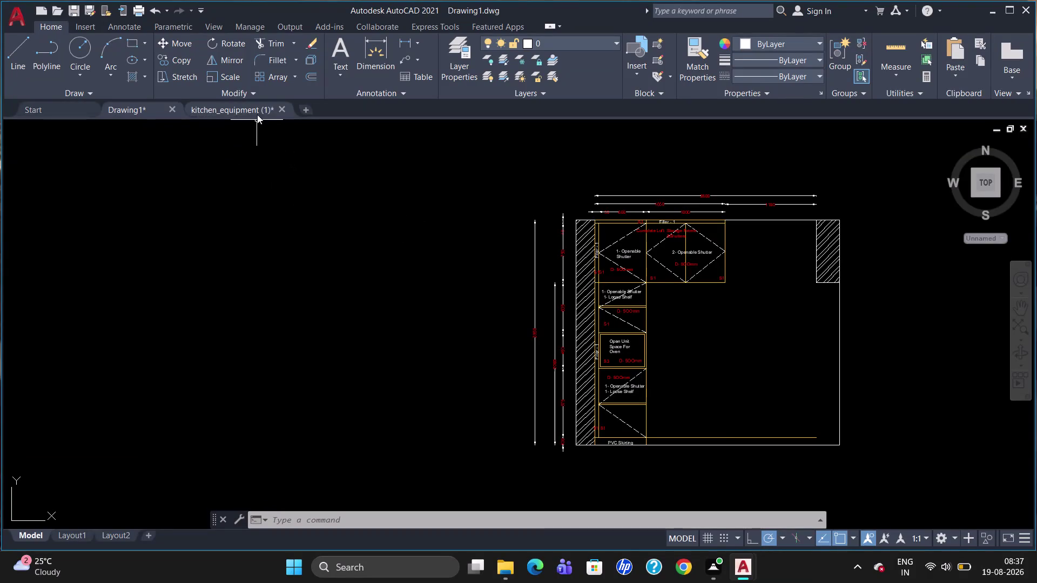
Copy the side-by-side refrigerator from kitchen_equipment and paste it beside the Drawing1 elevation.
click(257, 114)
drag(478, 277, 478, 266)
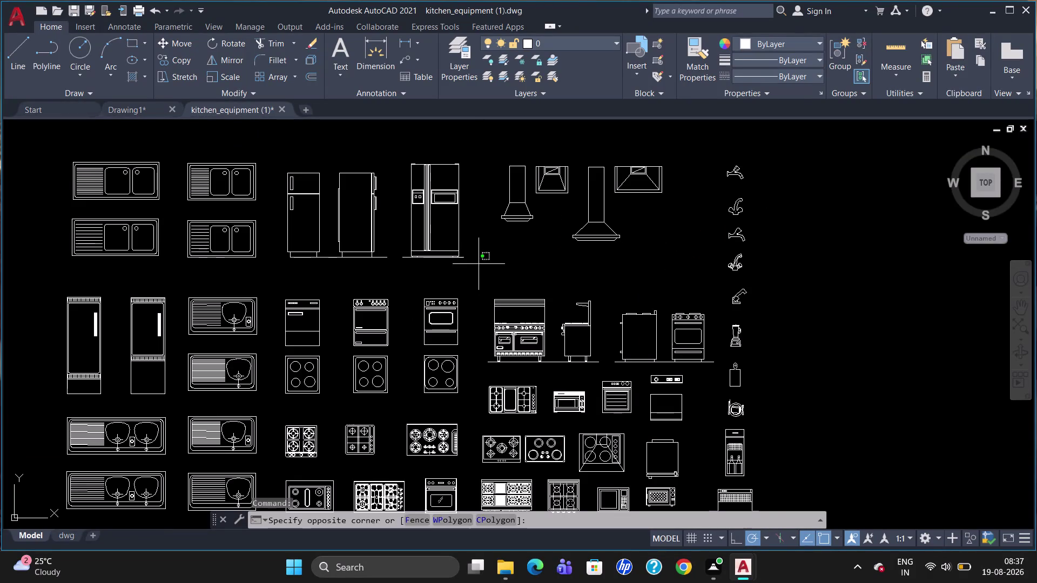
drag(478, 265, 406, 223)
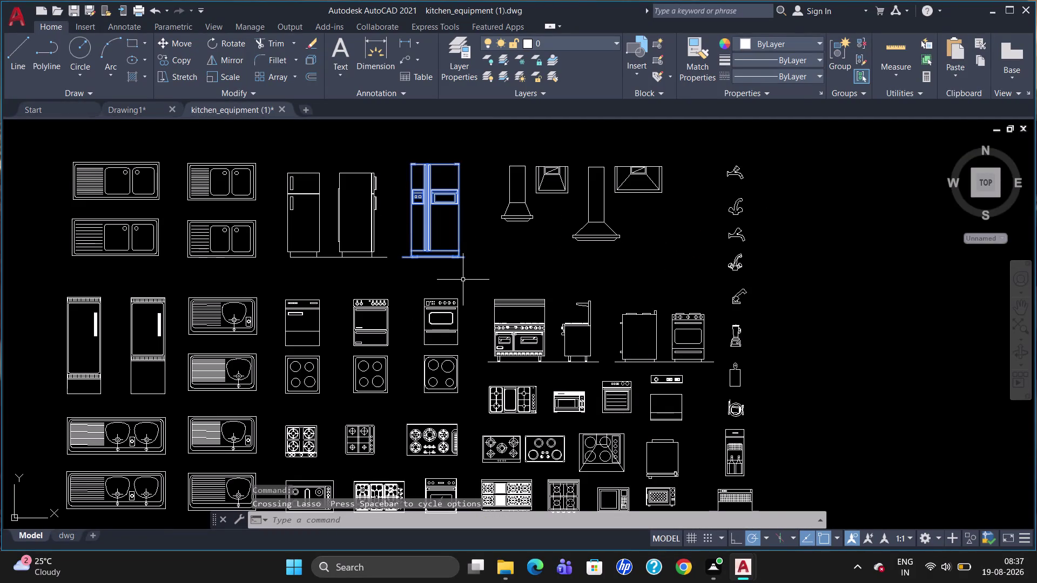
key(ctrl+c)
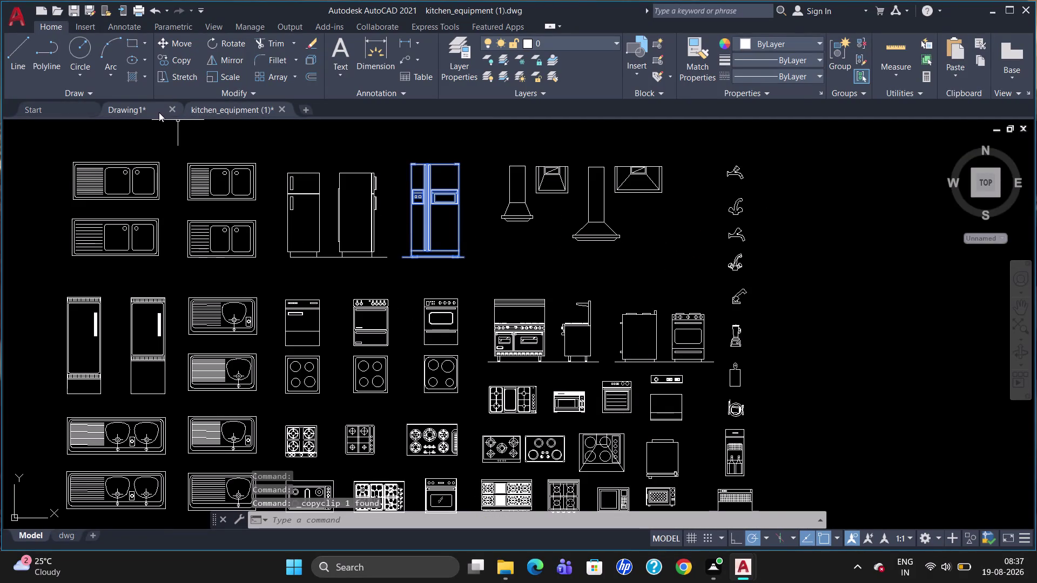
click(137, 107)
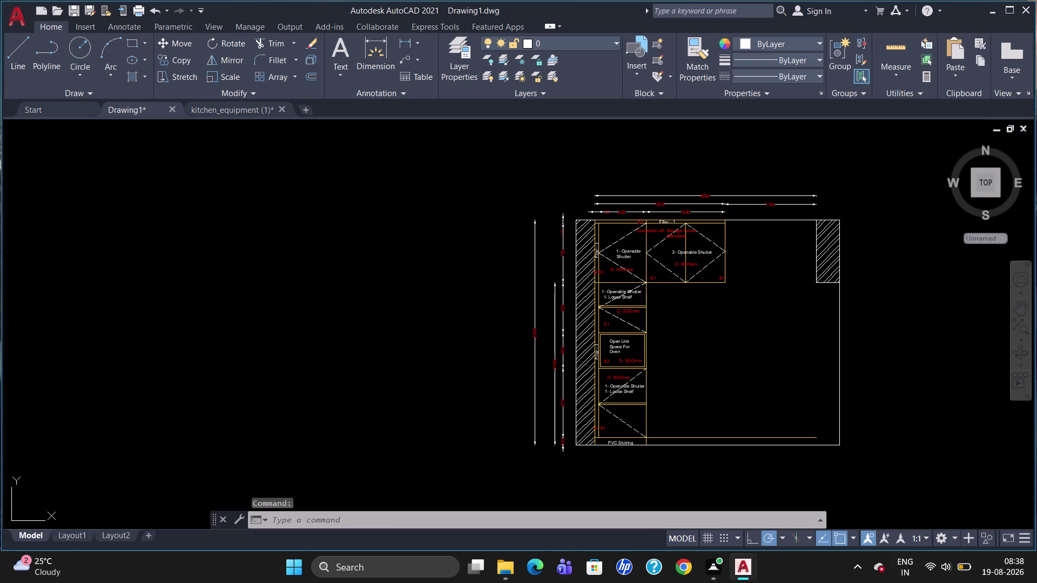
key(ctrl+v)
click(348, 299)
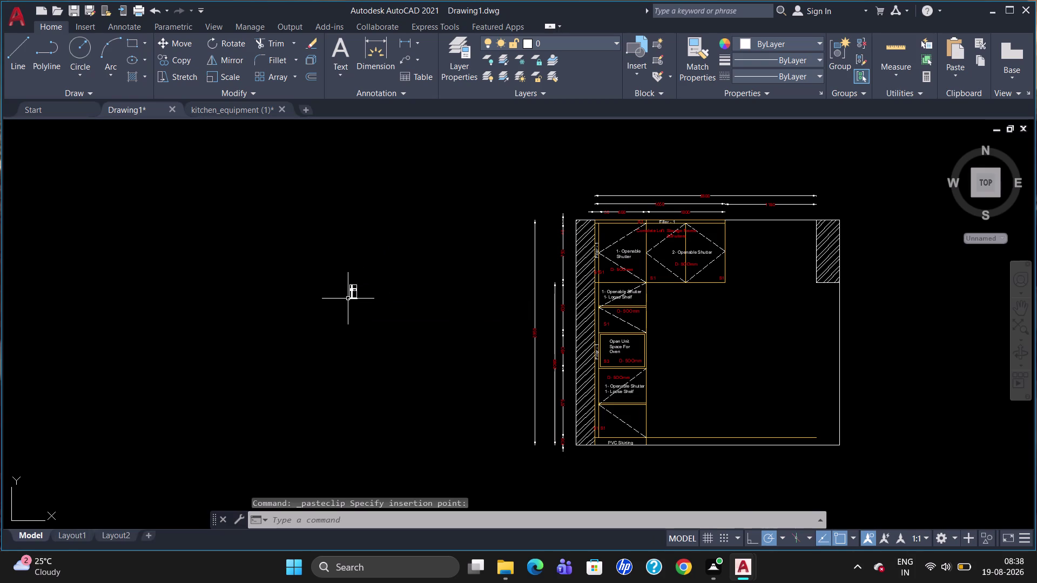
scroll(up, 3)
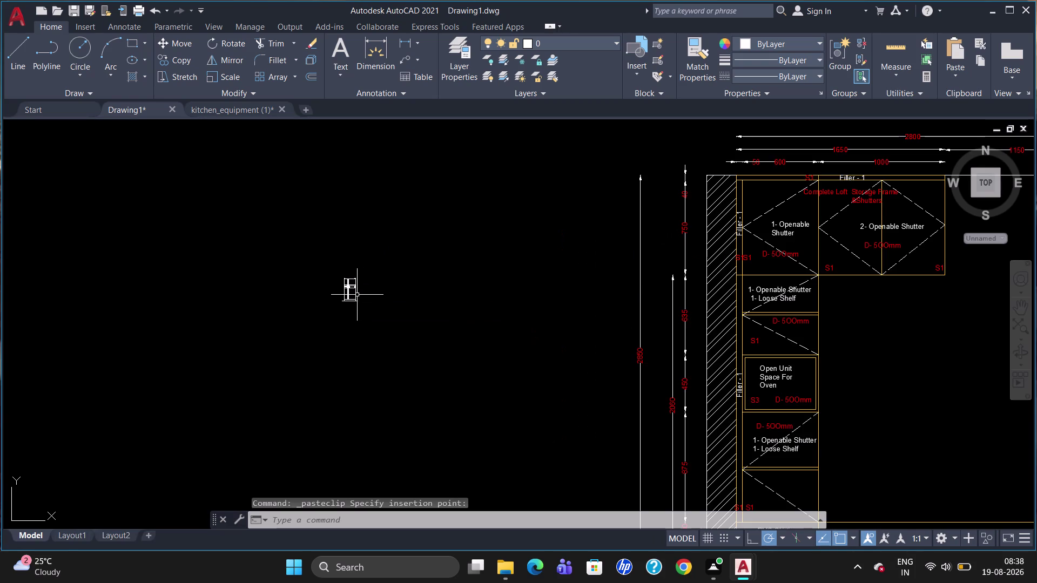
Scale the pasted refrigerator up to full size from its base corner.
key(s)
key(c)
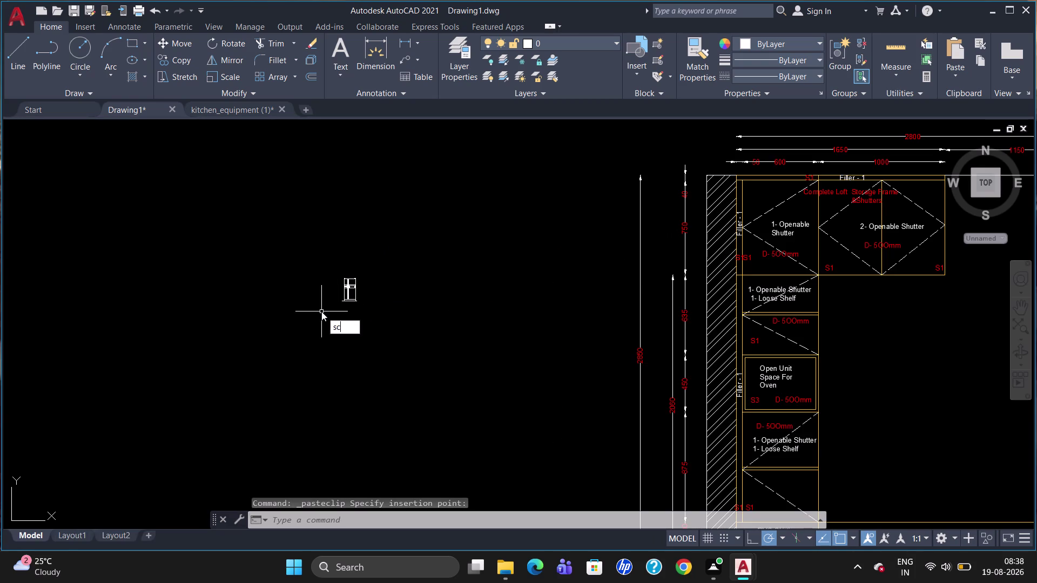
key(Return)
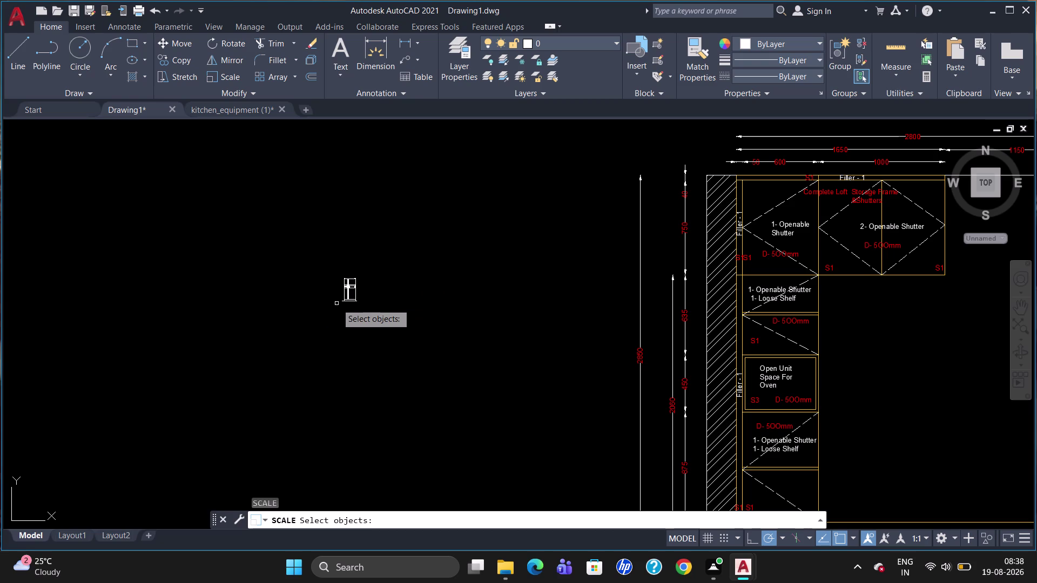
click(346, 296)
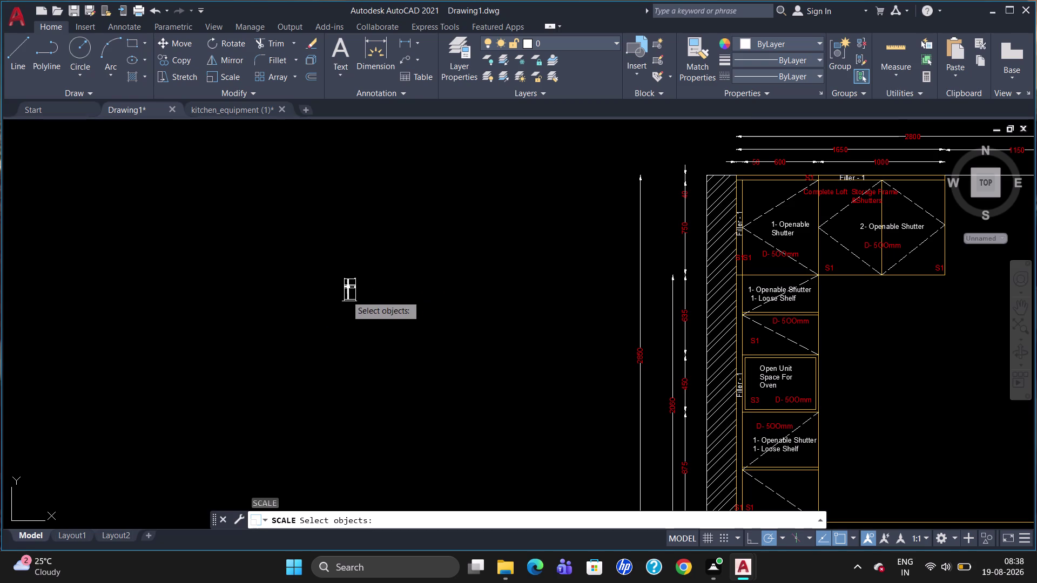
key(Return)
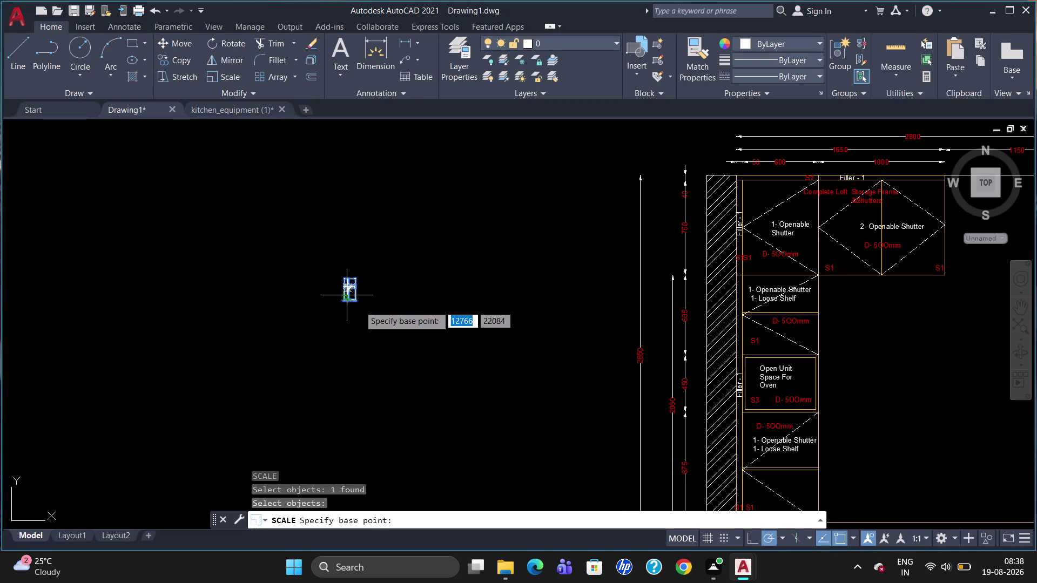
click(370, 306)
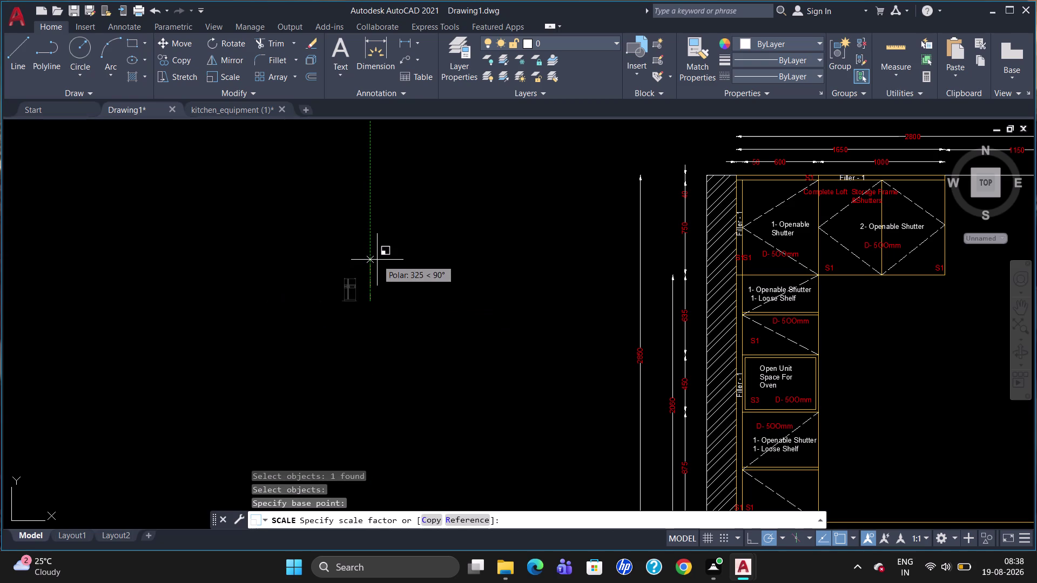
click(375, 253)
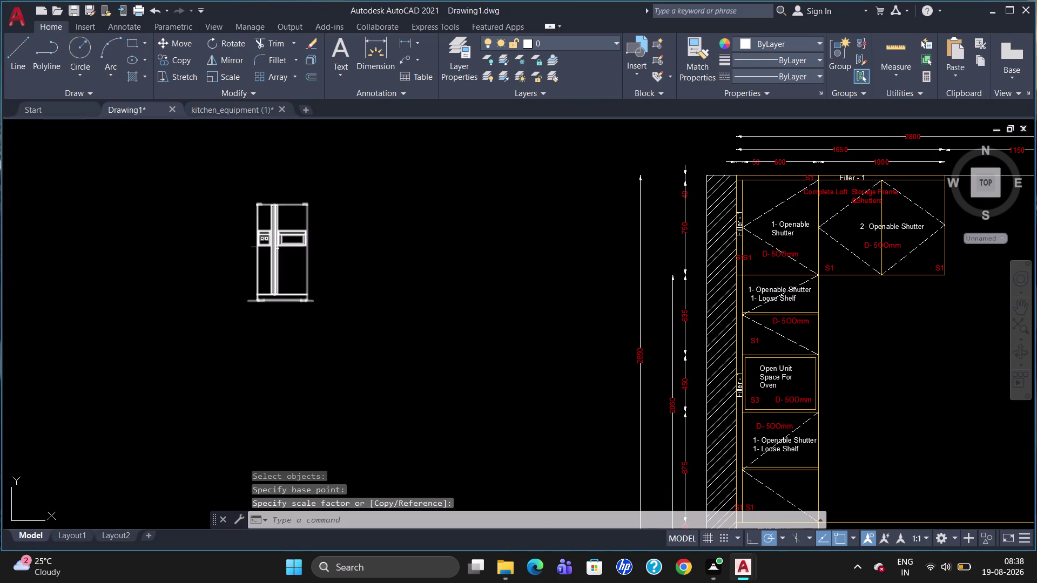
click(277, 245)
Move the refrigerator by its bottom corner onto the elevation floor line, right of the cabinets.
key(m)
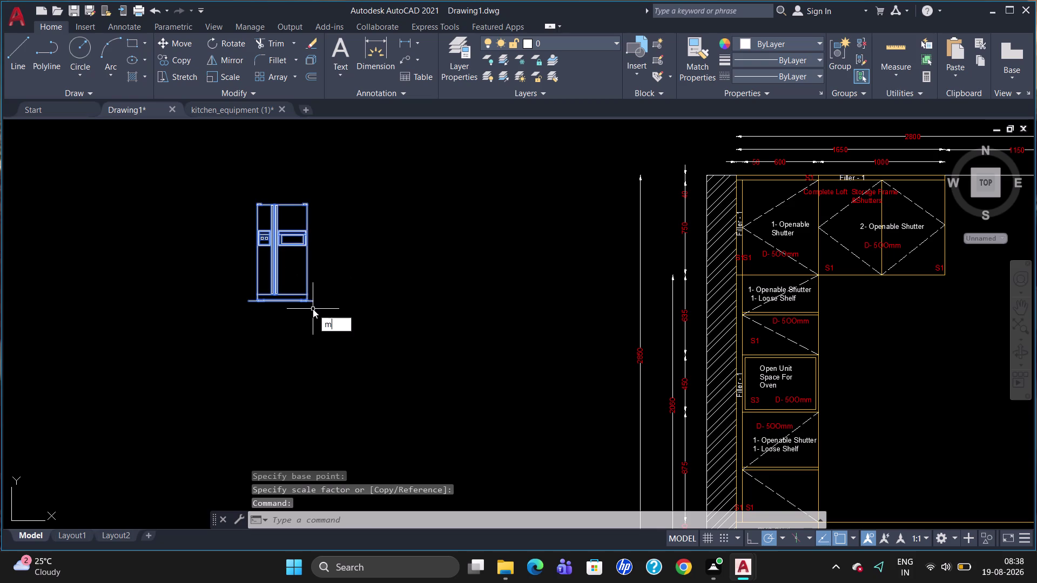
key(Return)
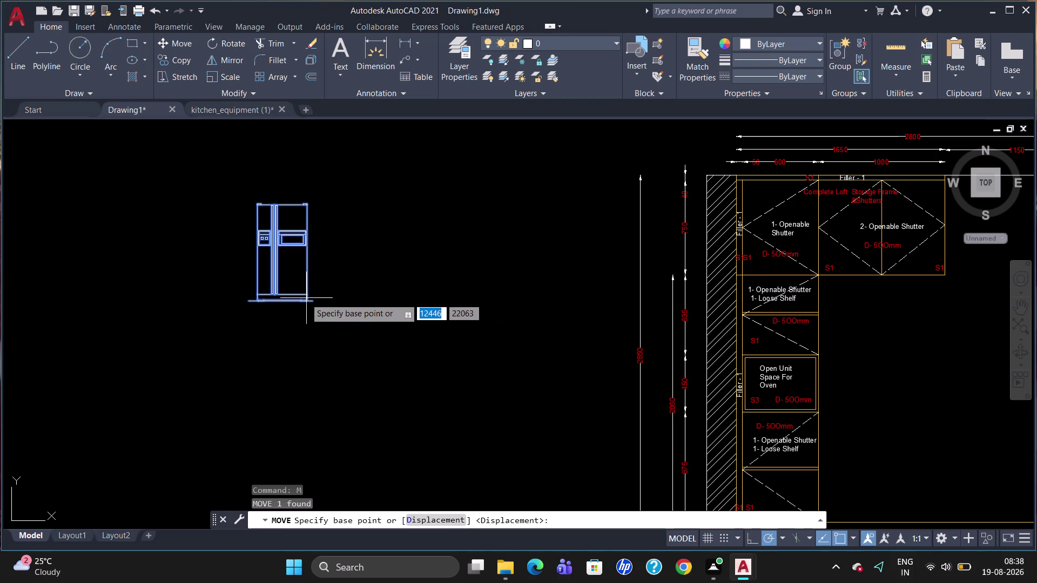
click(314, 303)
scroll(down, 3)
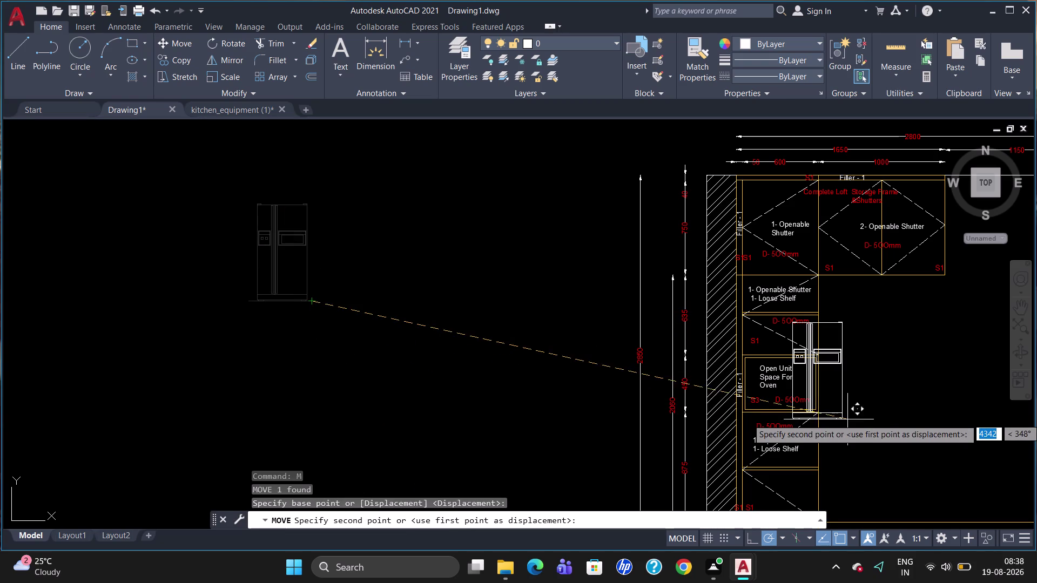
scroll(up, 3)
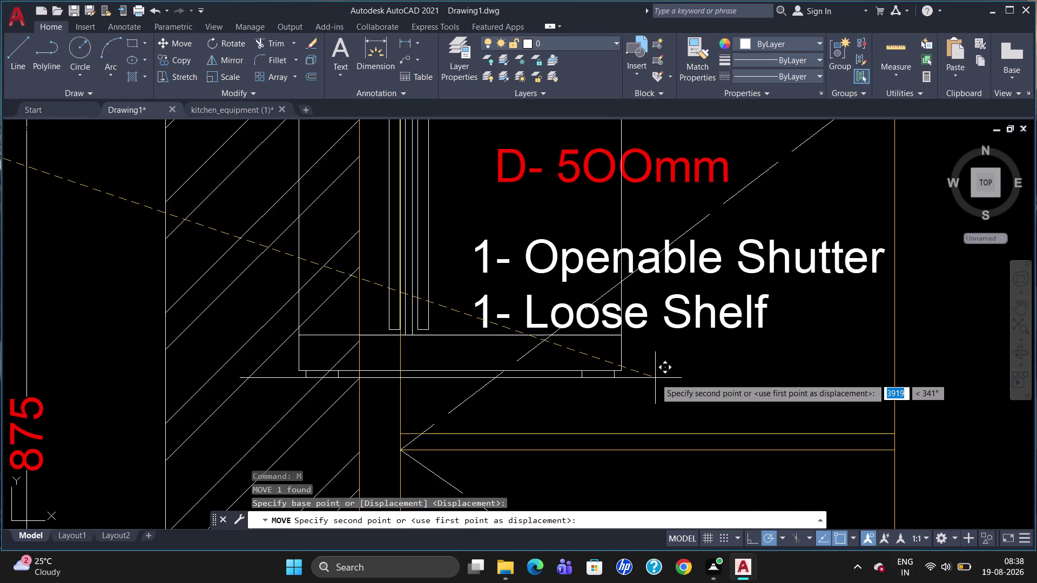
scroll(down, 3)
scroll(down, 3)
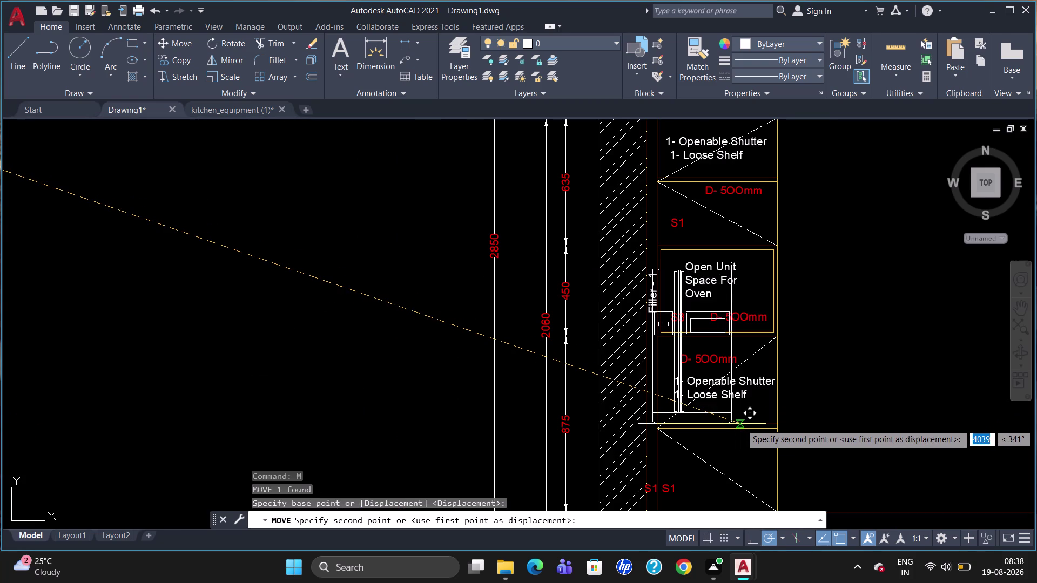
scroll(up, 3)
scroll(up, 3)
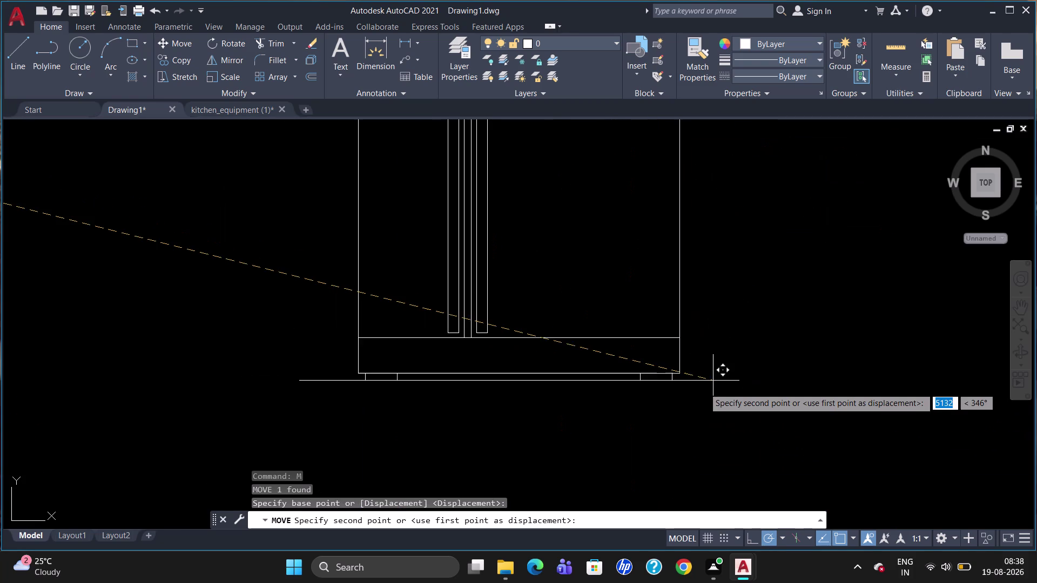
scroll(down, 3)
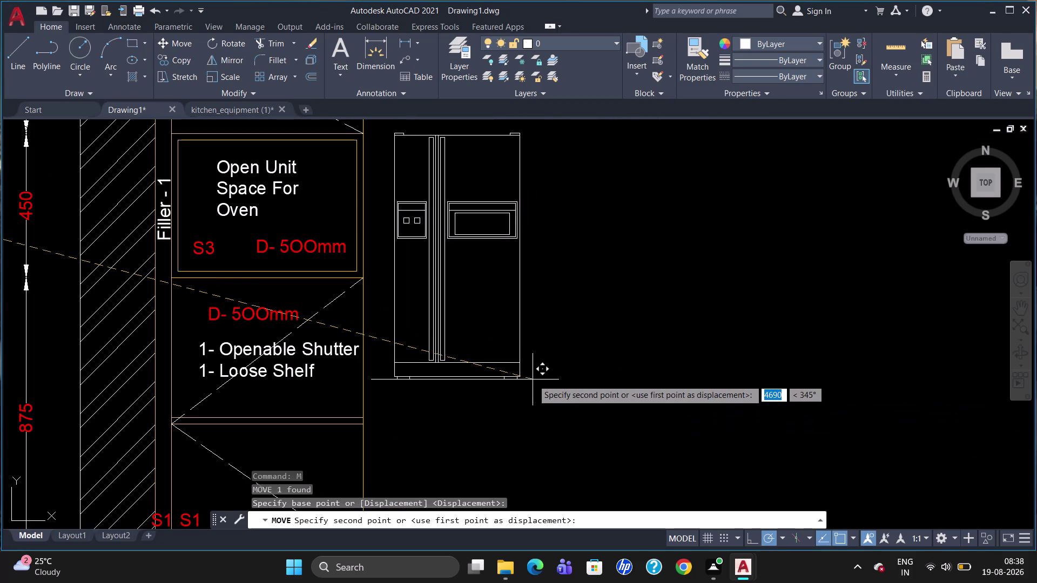
scroll(up, 3)
scroll(down, 3)
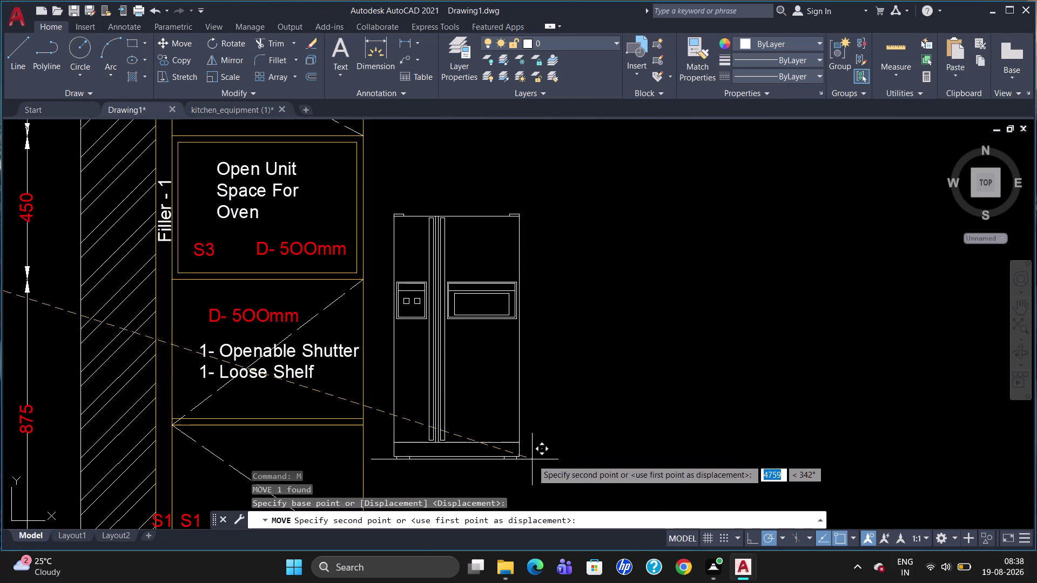
scroll(up, 3)
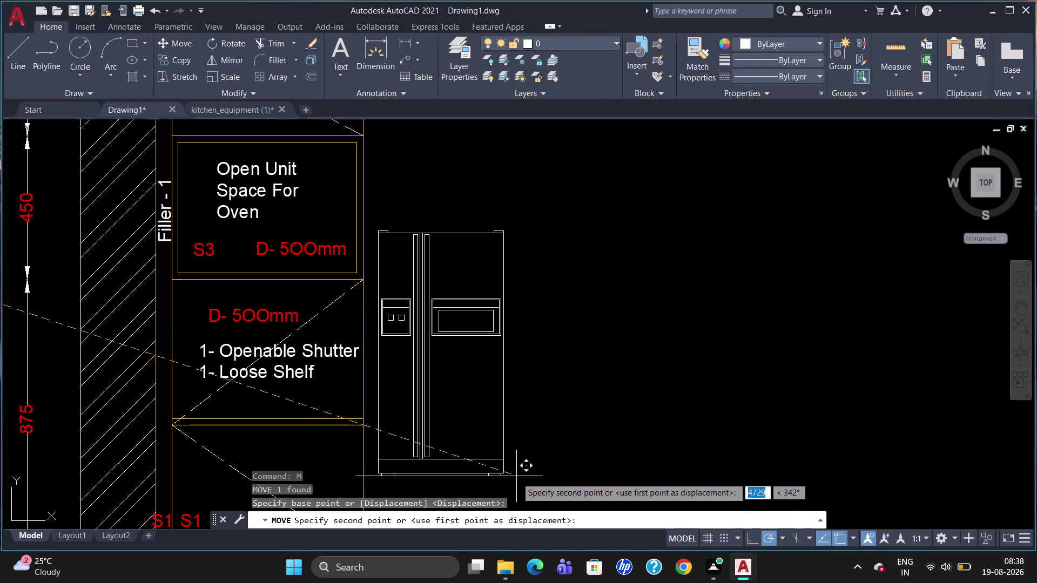
scroll(down, 3)
scroll(down, 3)
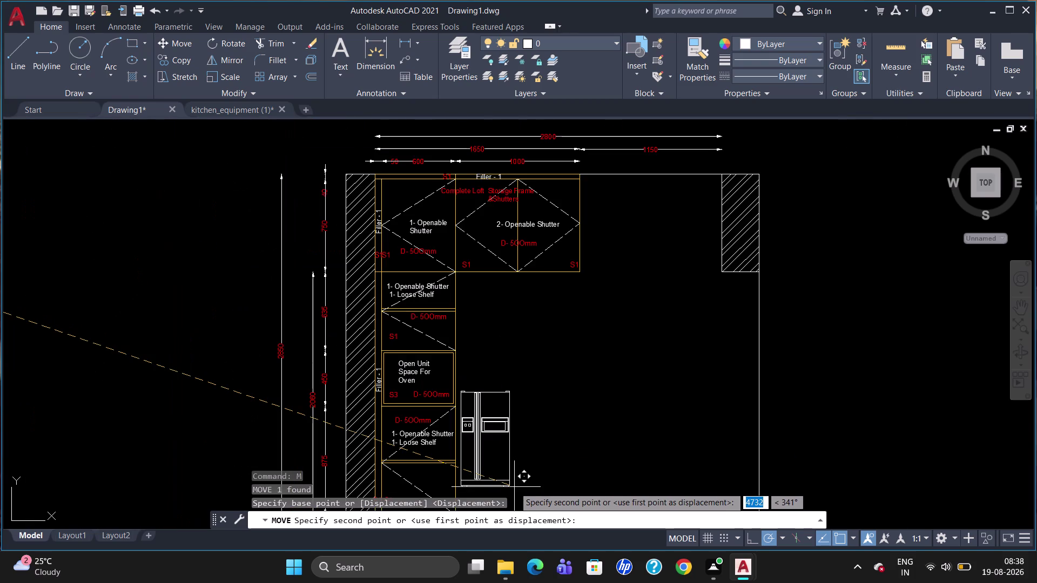
scroll(down, 3)
scroll(up, 3)
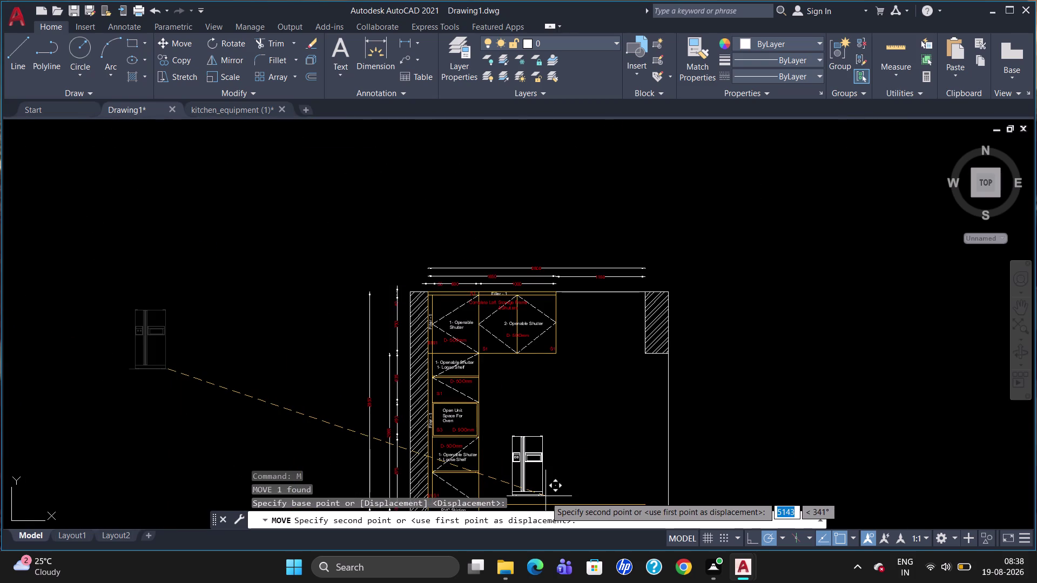
scroll(down, 3)
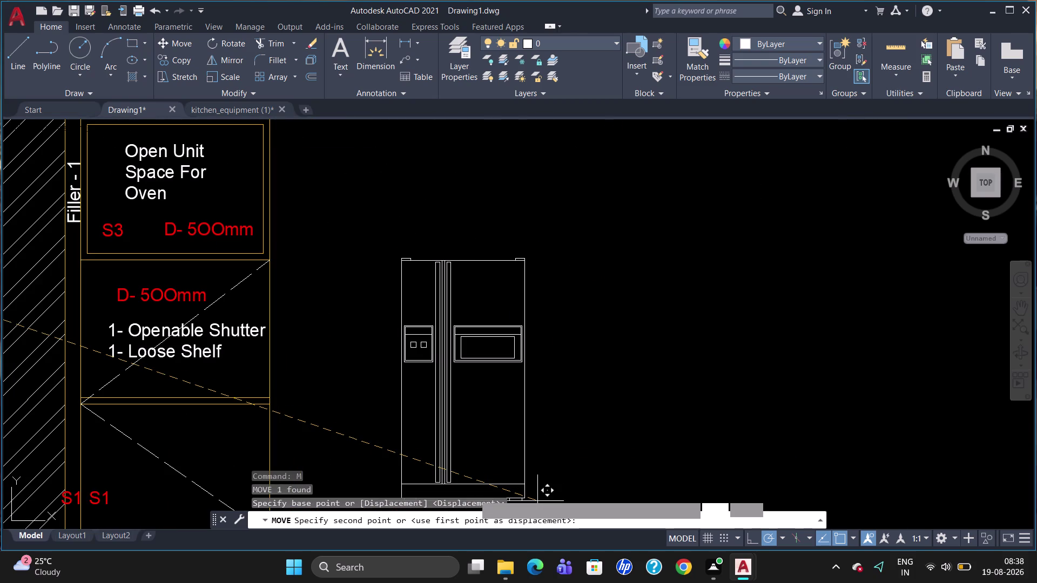
scroll(down, 3)
scroll(down, 3)
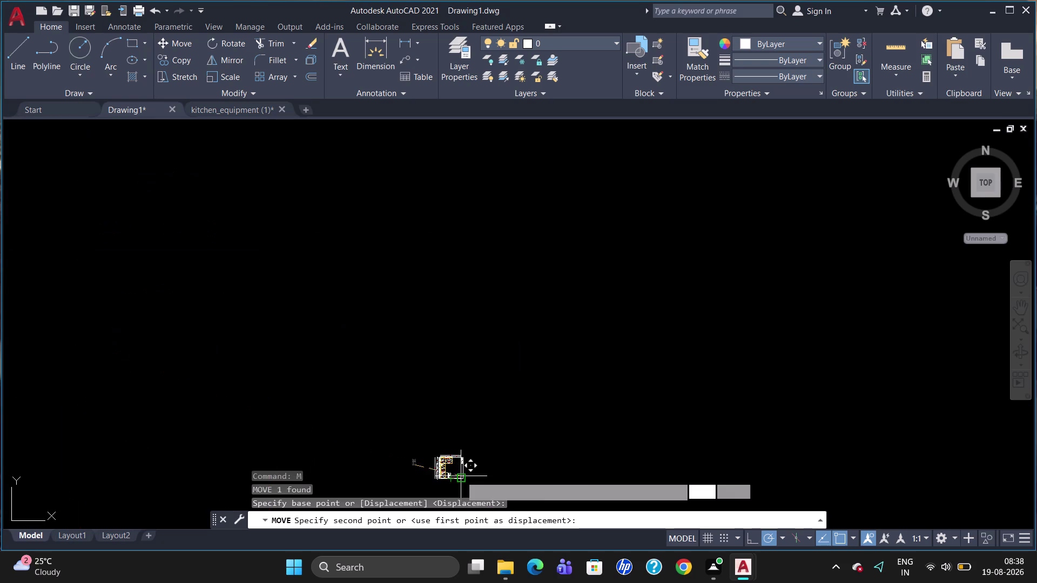
scroll(up, 3)
click(459, 476)
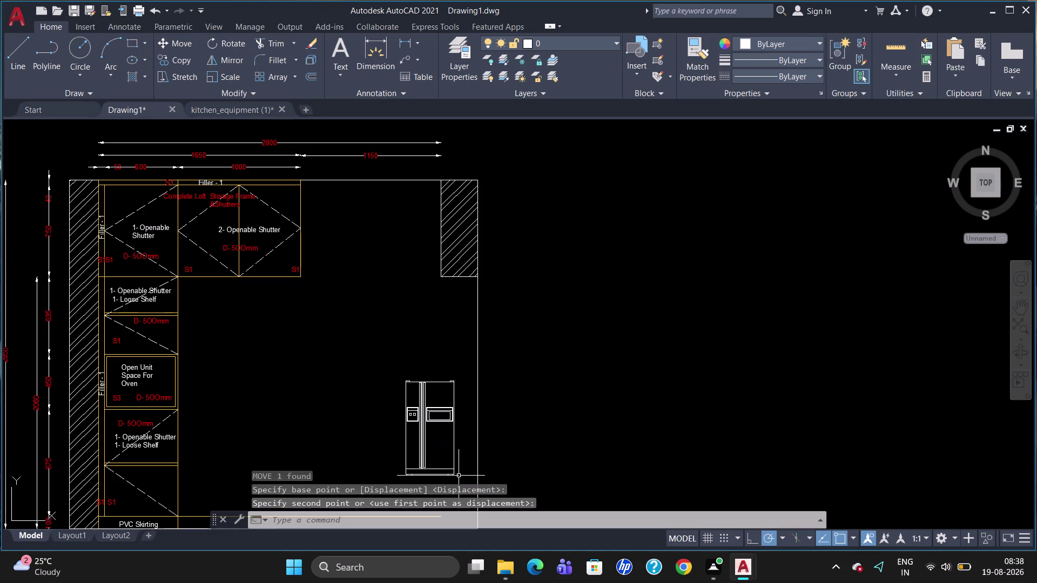
key(Escape)
scroll(down, 3)
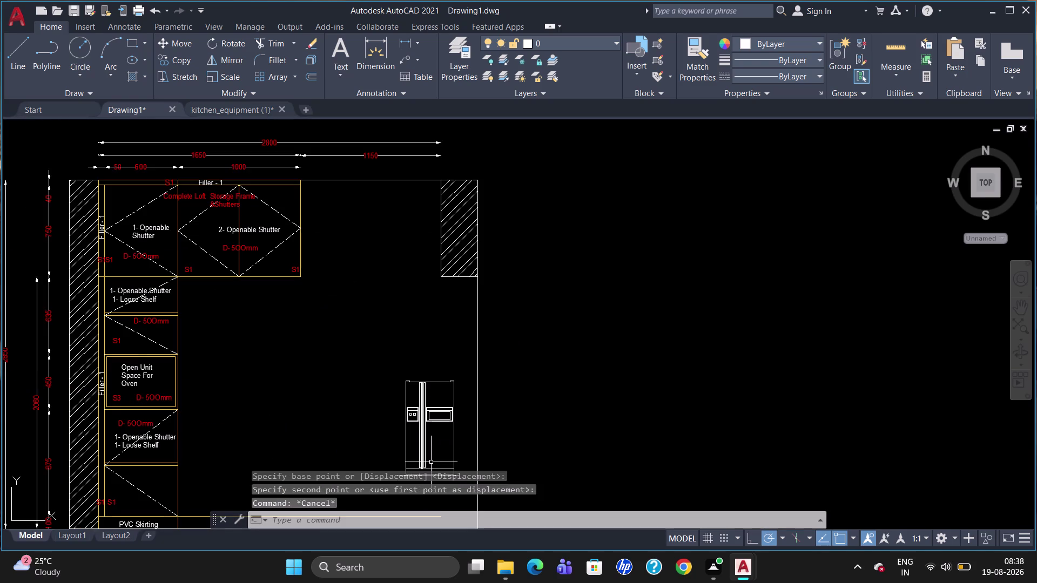
scroll(up, 3)
scroll(down, 3)
scroll(down, 3)
scroll(down, 3)
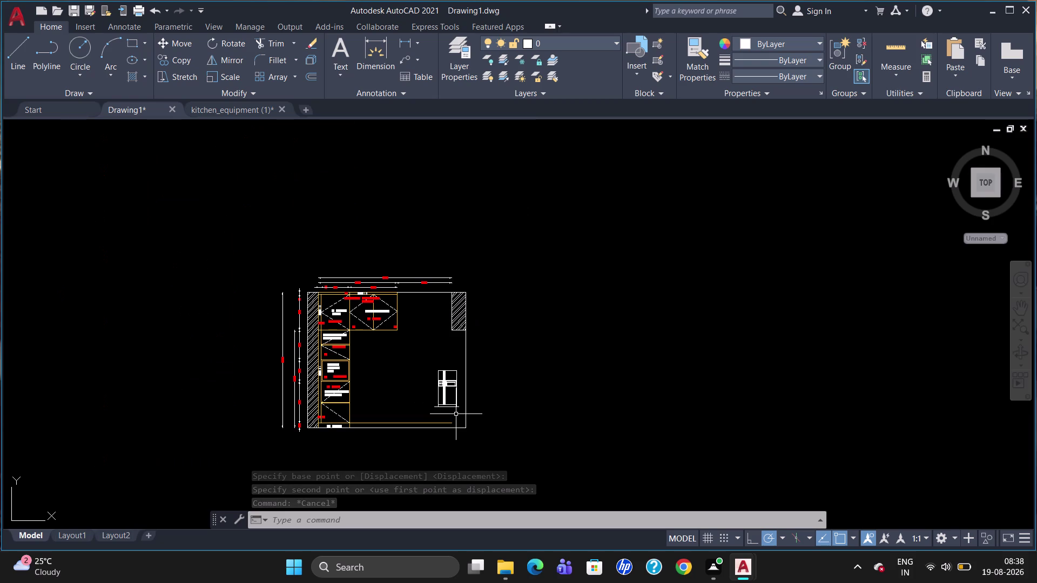
Window-select the refrigerator and move it against the cabinet corner at the skirting line.
click(434, 404)
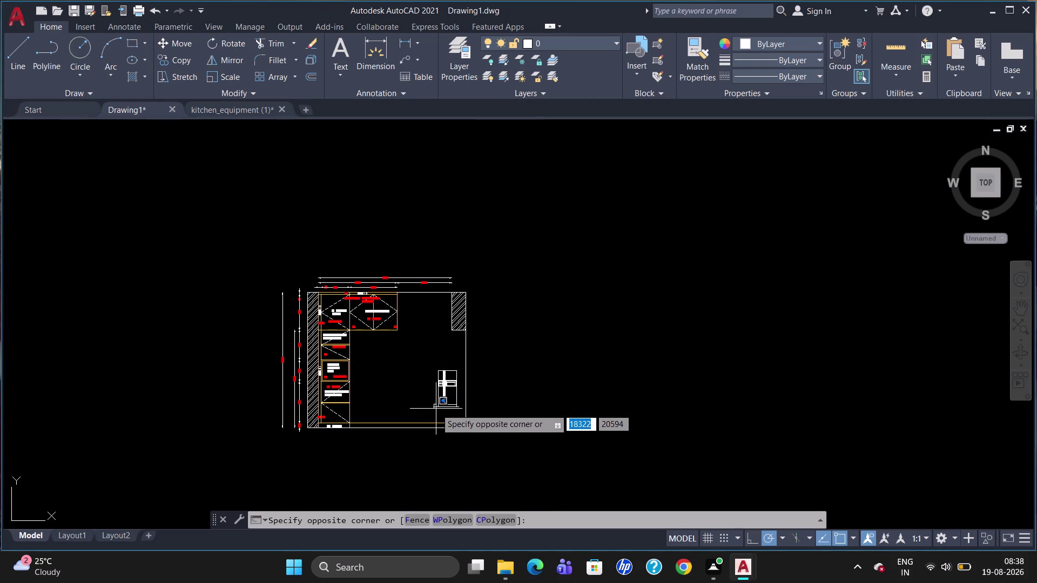
click(436, 410)
click(445, 404)
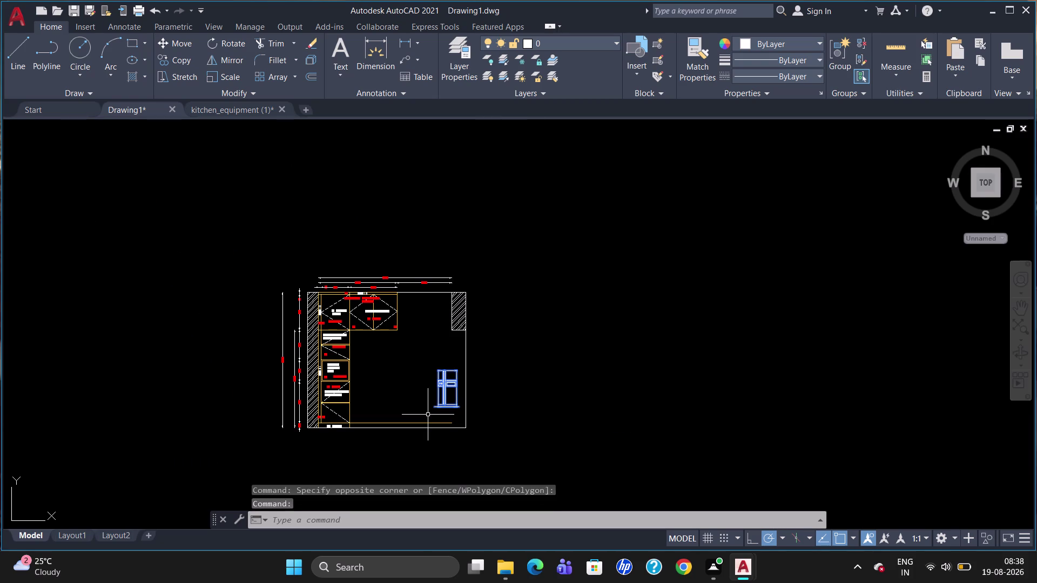
key(m)
key(Return)
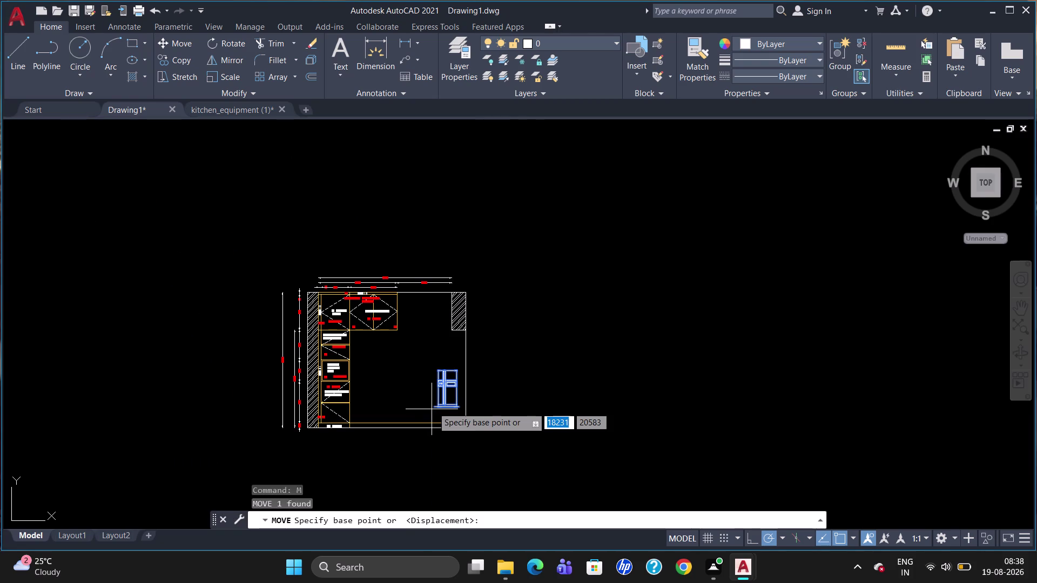
click(435, 404)
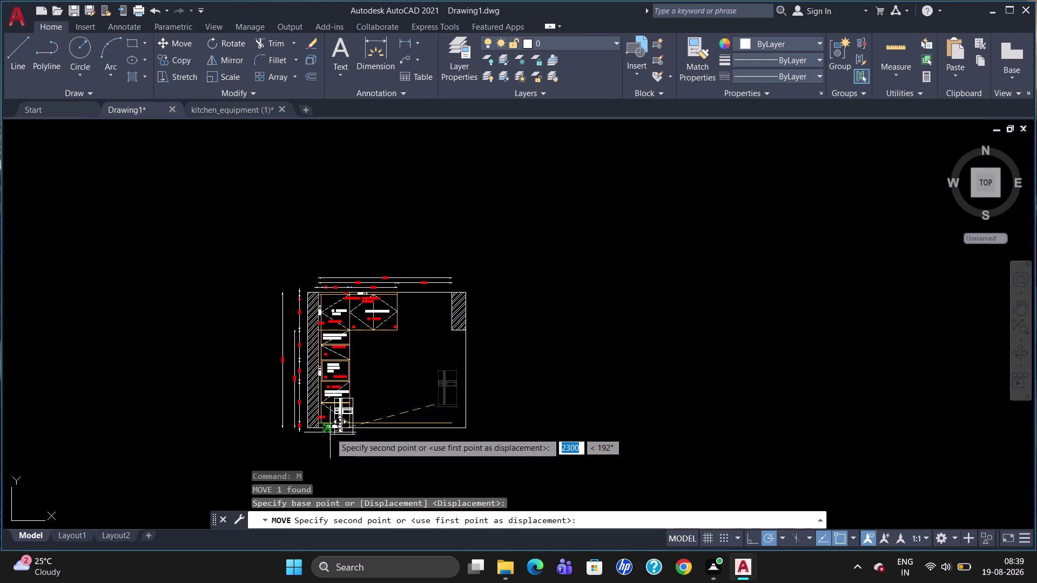
scroll(up, 3)
scroll(up, 3)
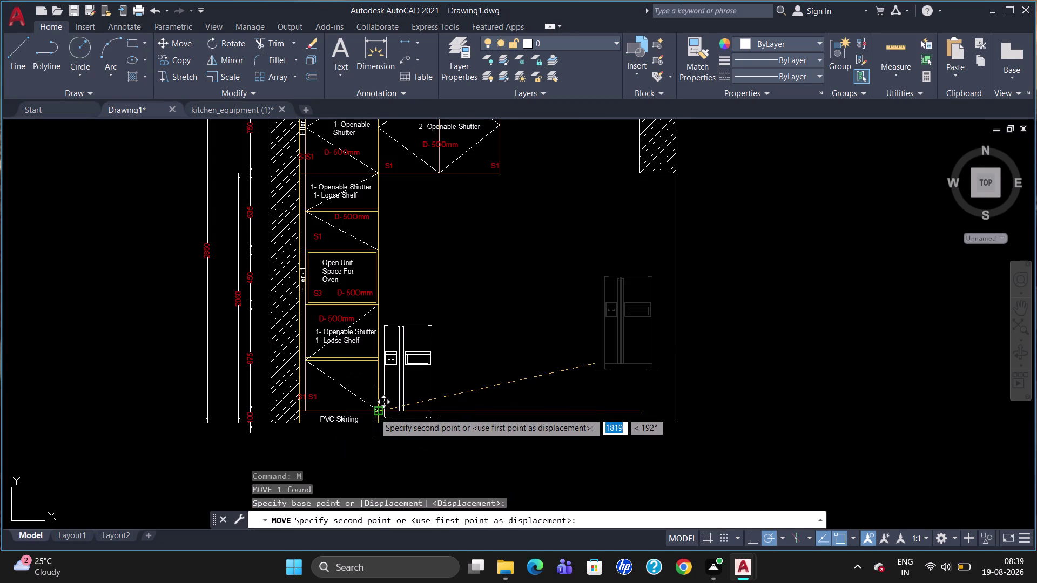
scroll(up, 3)
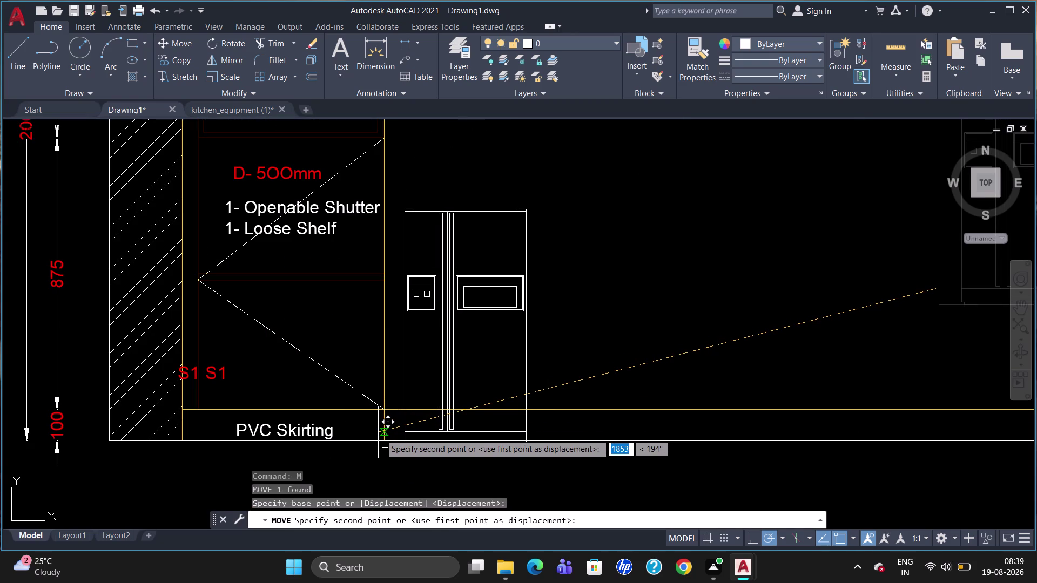
click(382, 420)
key(Escape)
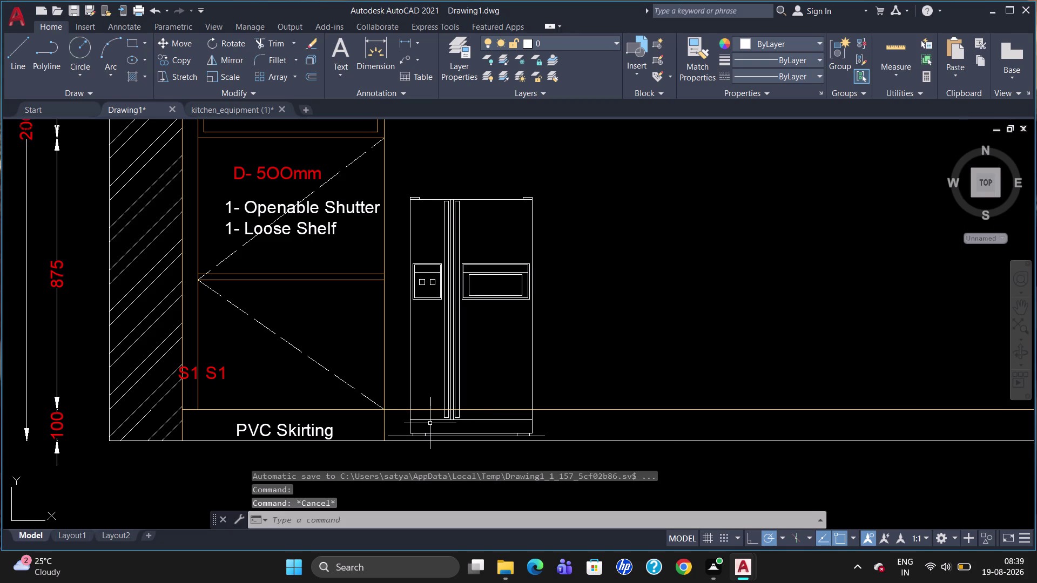
click(407, 441)
key(Escape)
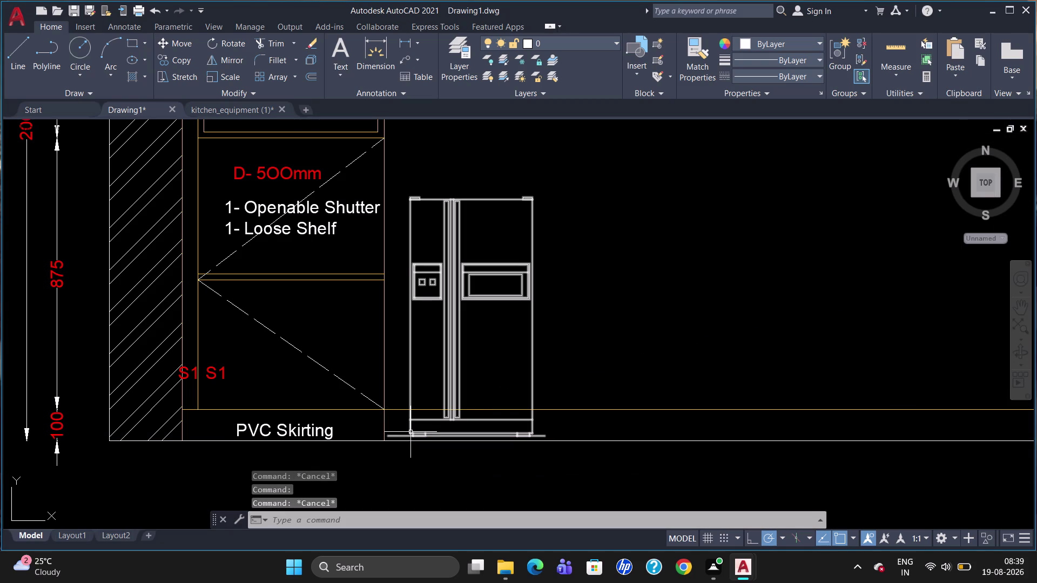
Move the picked object down onto the floor line to adjust the base.
key(Escape)
click(407, 409)
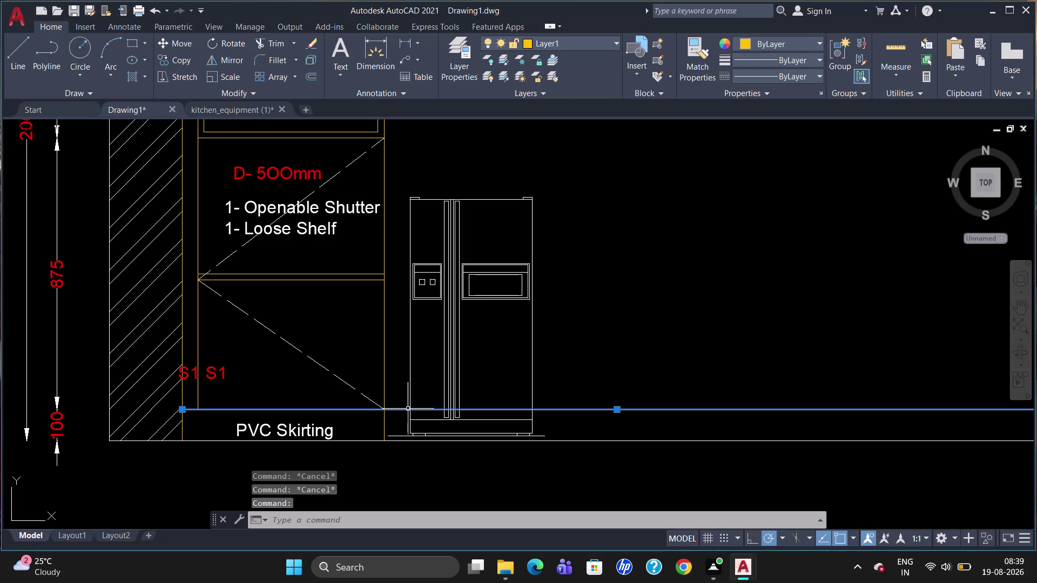
key(comma)
key(BackSpace)
key(m)
key(Return)
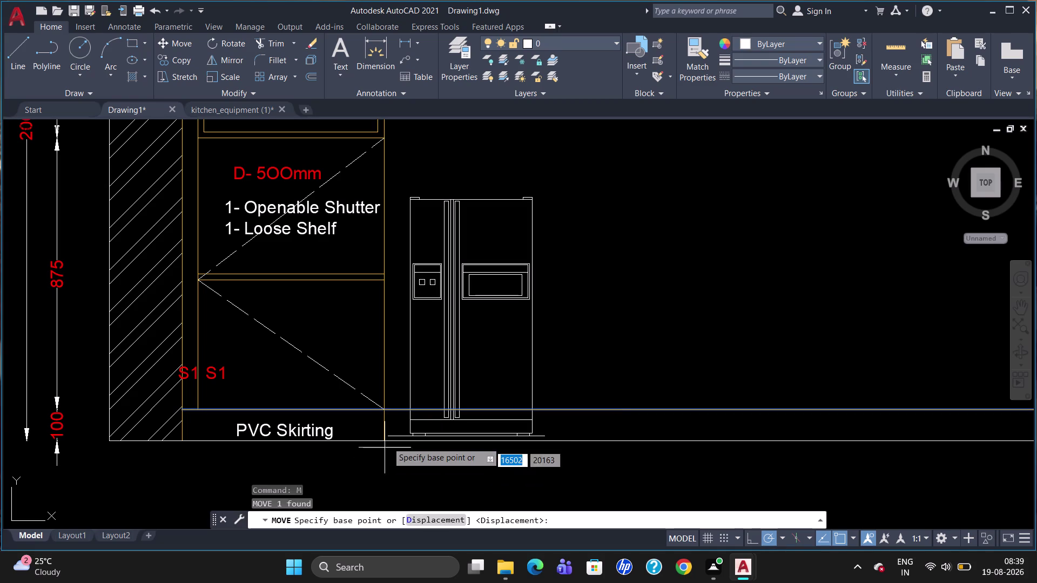
click(388, 438)
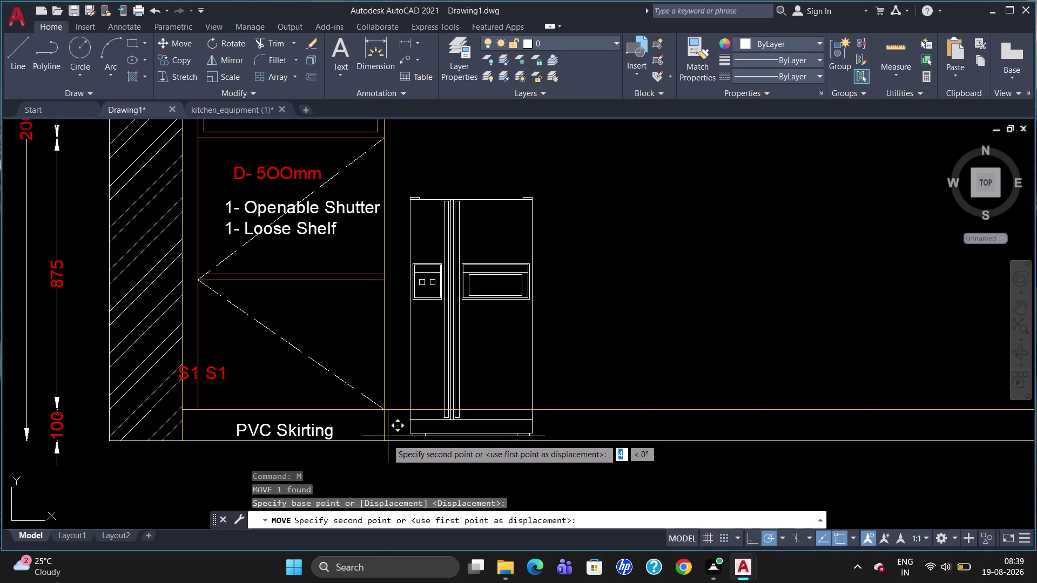
scroll(up, 3)
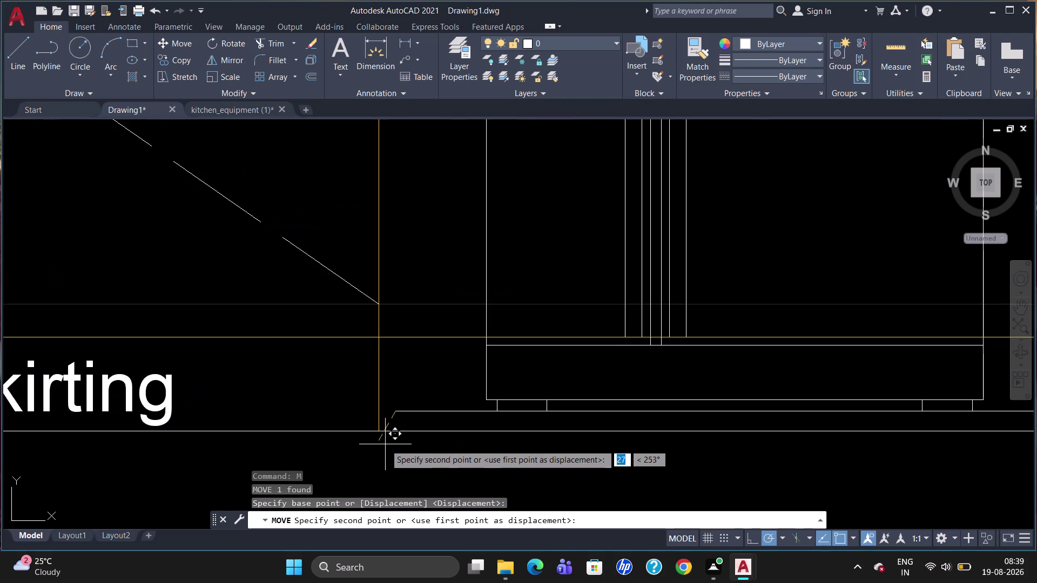
click(378, 436)
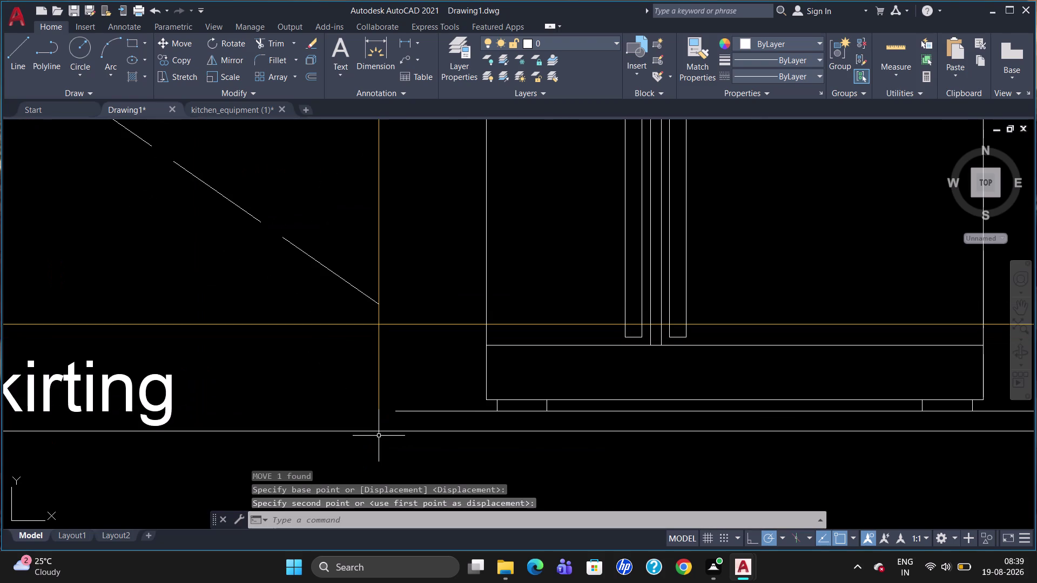
Scale the refrigerator larger, anchored at its bottom corner.
click(413, 409)
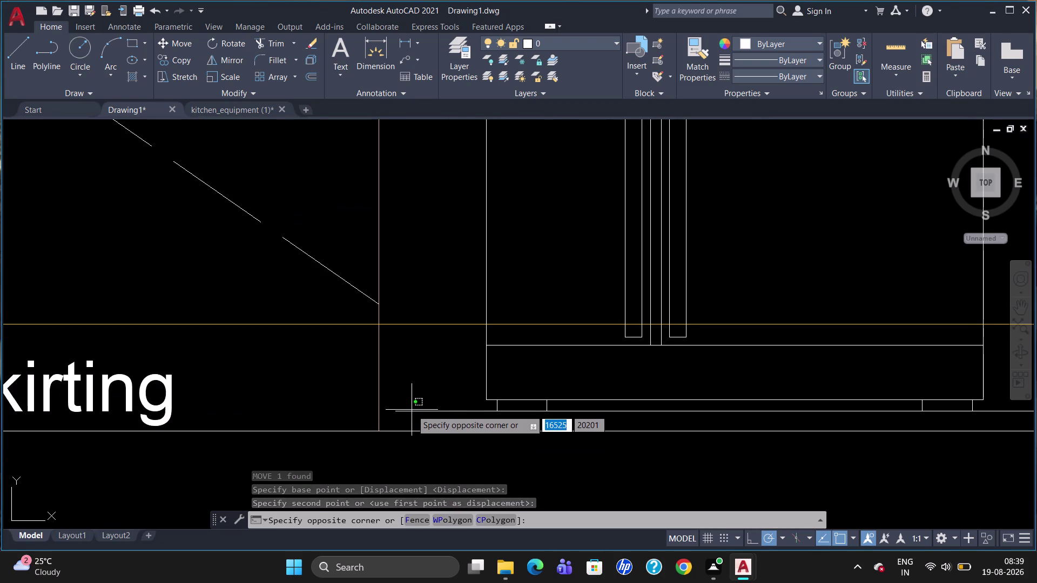
click(410, 414)
text(sc)
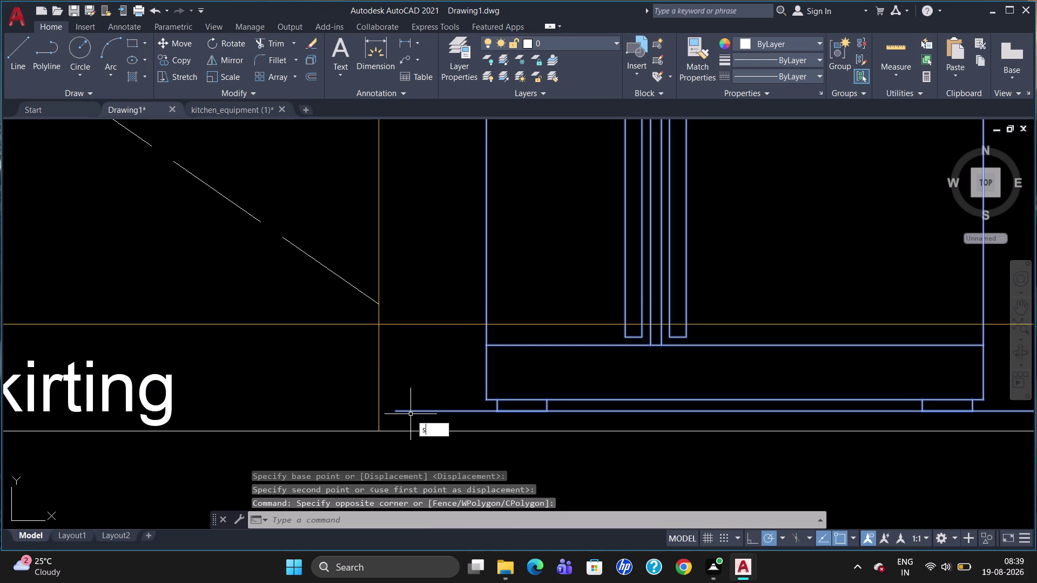
key(Return)
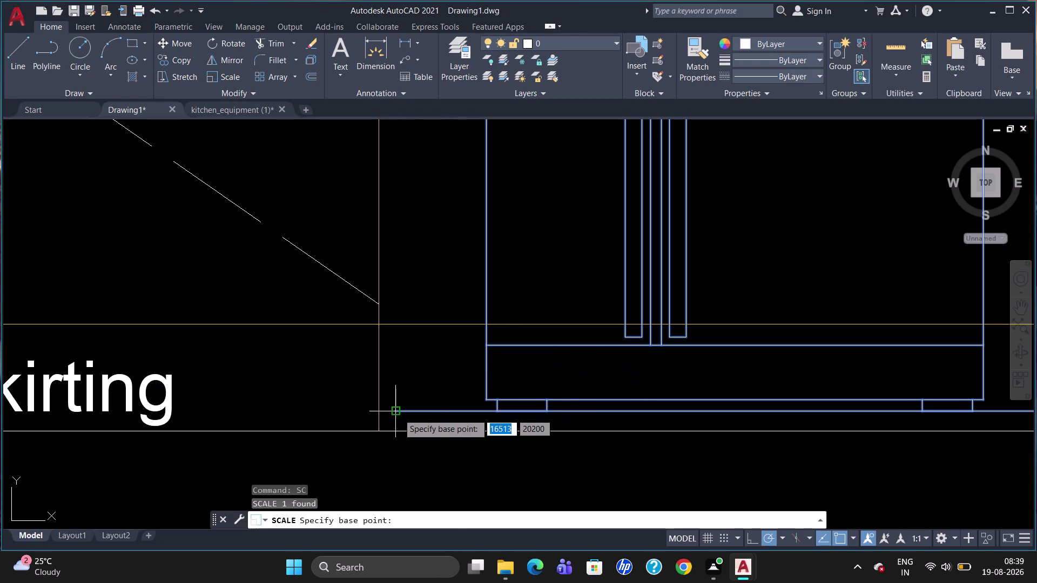
click(395, 413)
scroll(down, 3)
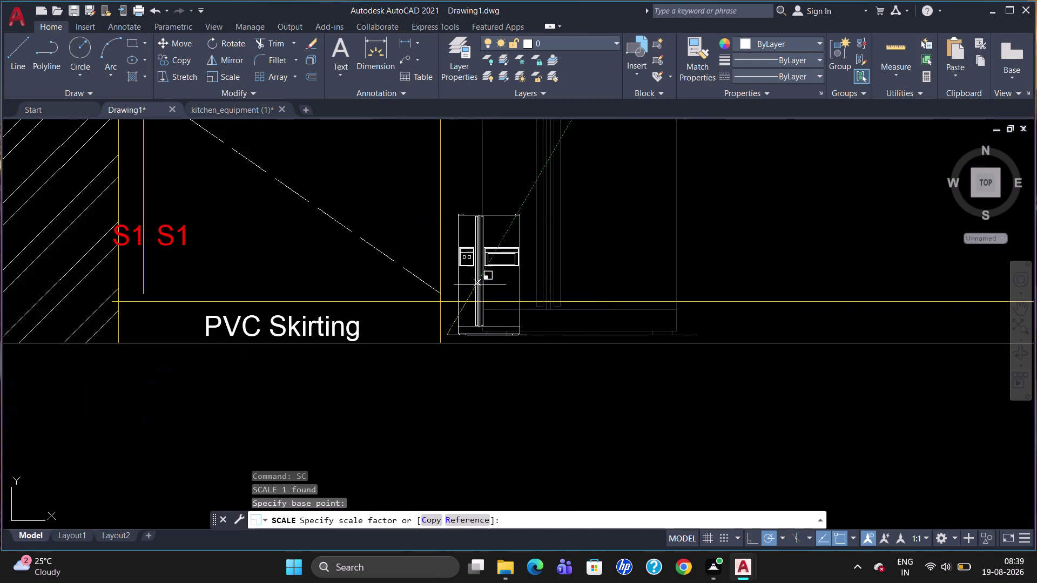
scroll(up, 3)
scroll(down, 3)
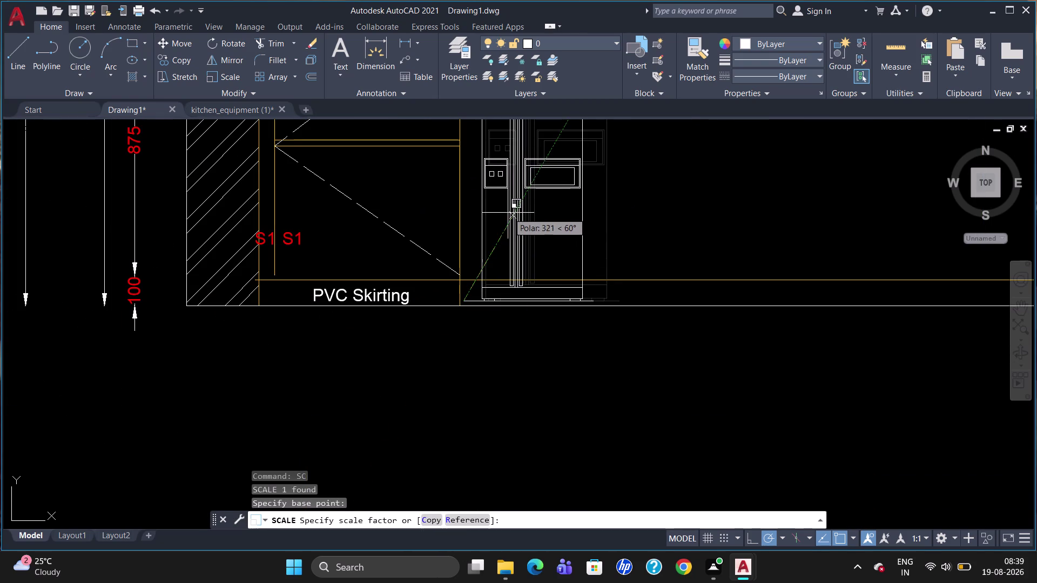
scroll(up, 3)
scroll(down, 3)
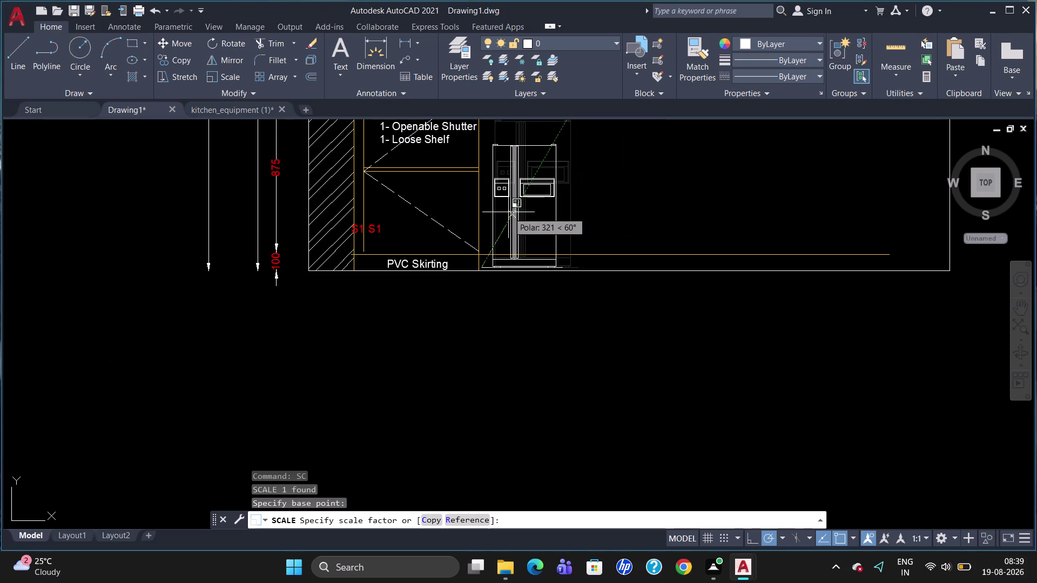
scroll(down, 3)
scroll(up, 3)
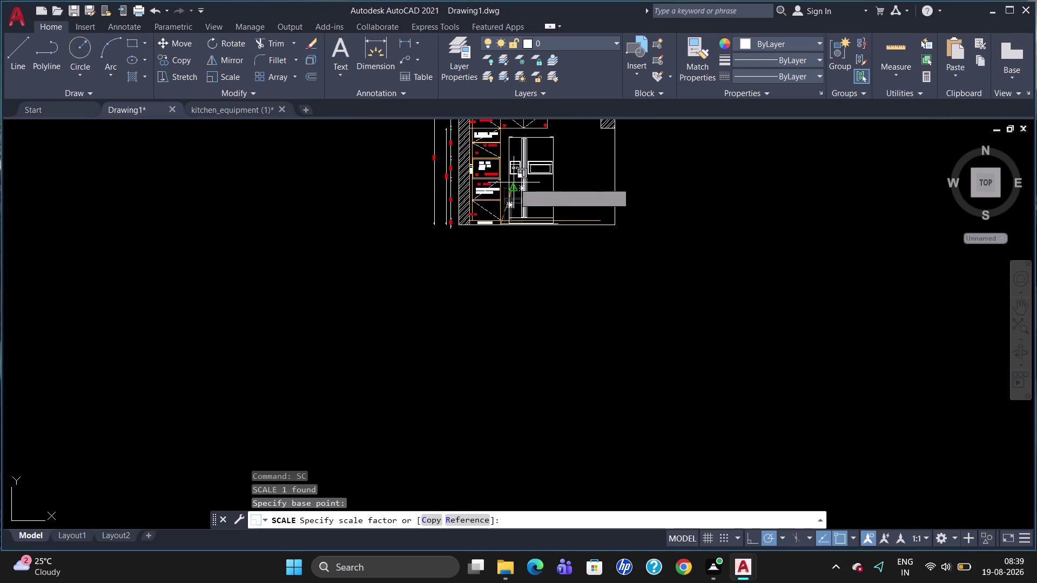
click(513, 185)
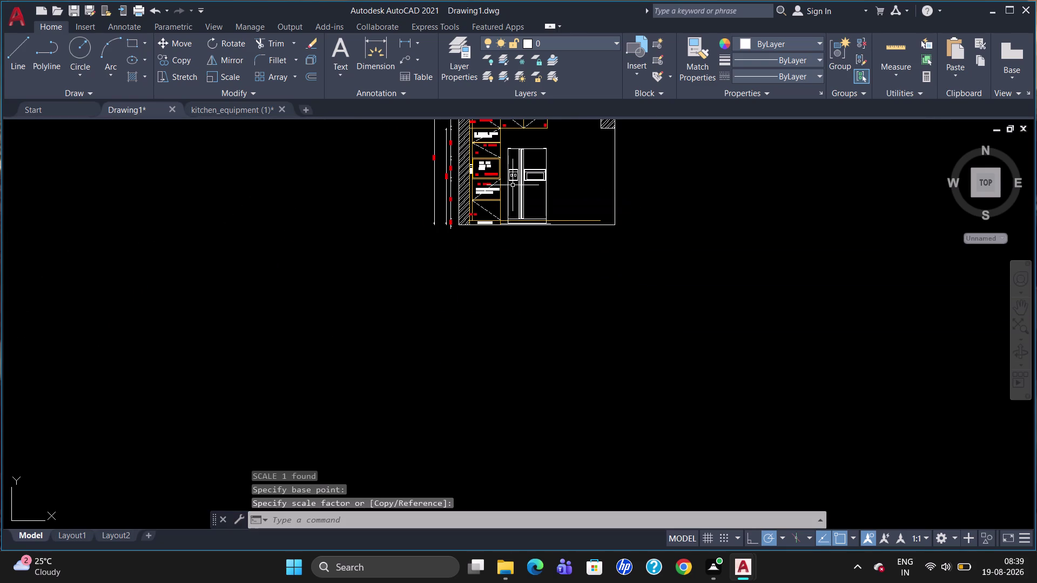
scroll(up, 3)
key(Escape)
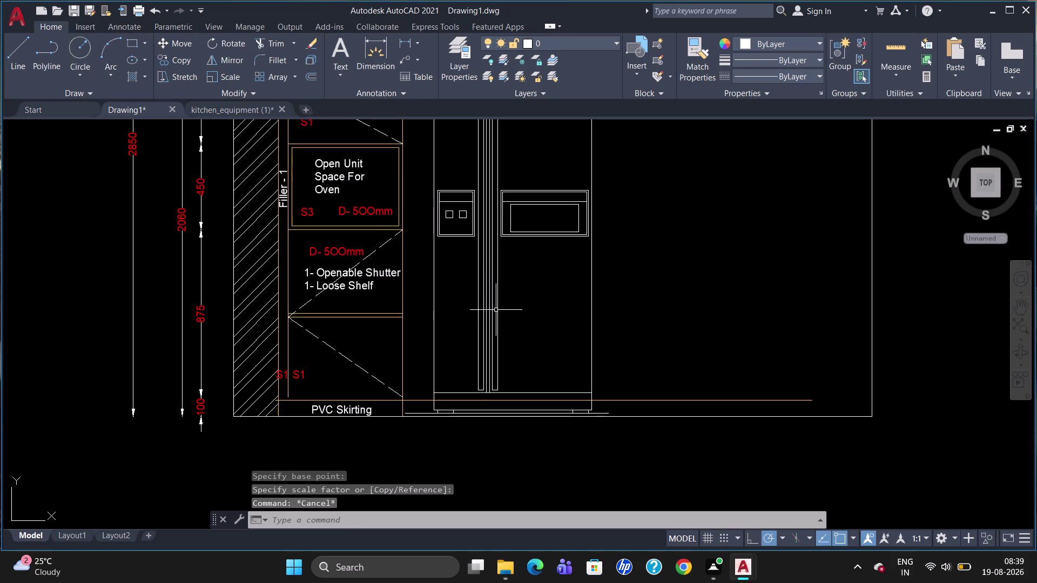
Move the enlarged refrigerator so its base rests exactly on the floor line.
click(443, 408)
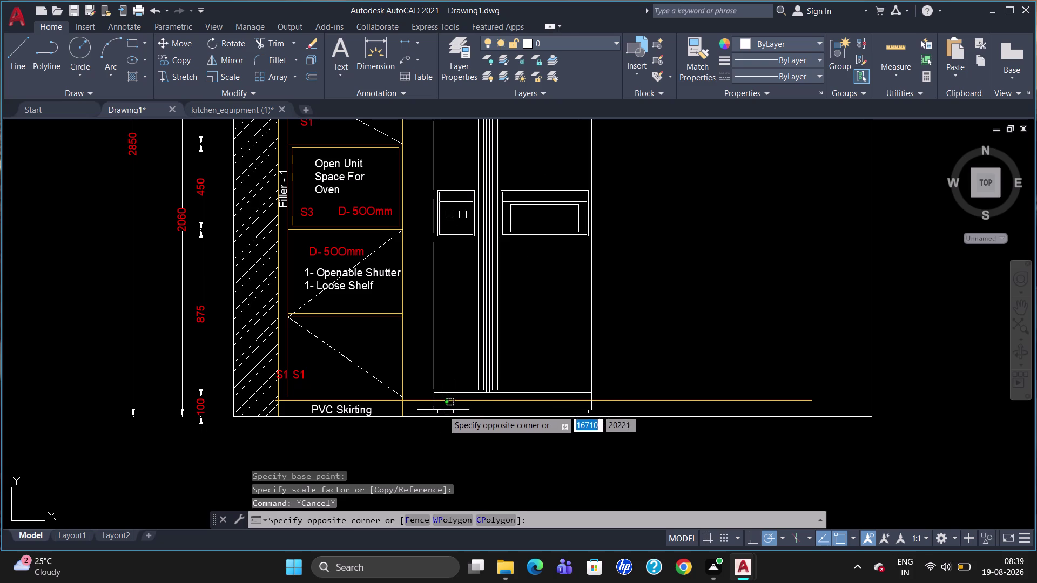
key(Escape)
click(443, 410)
key(m)
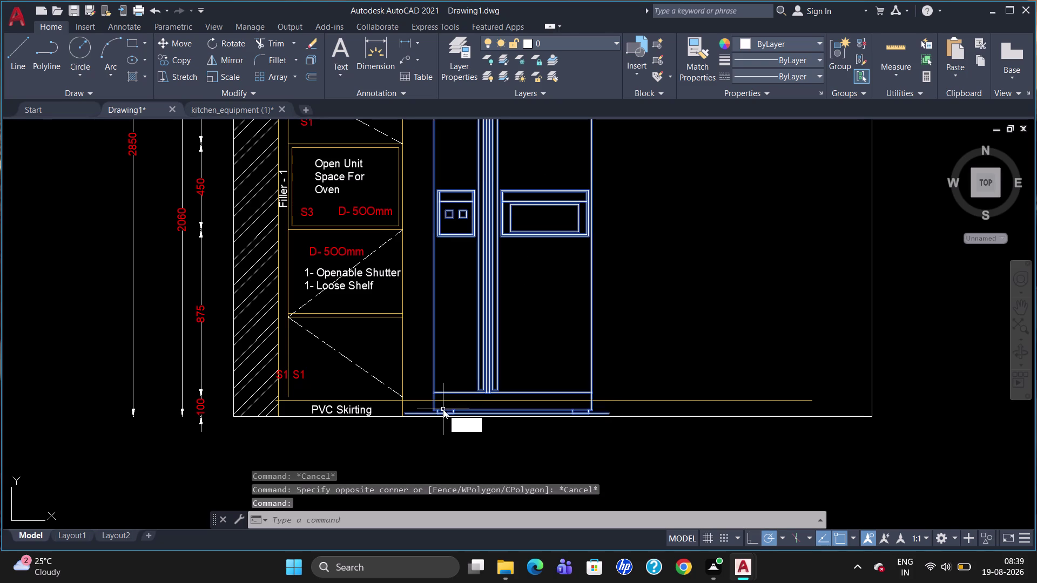
key(Return)
click(407, 412)
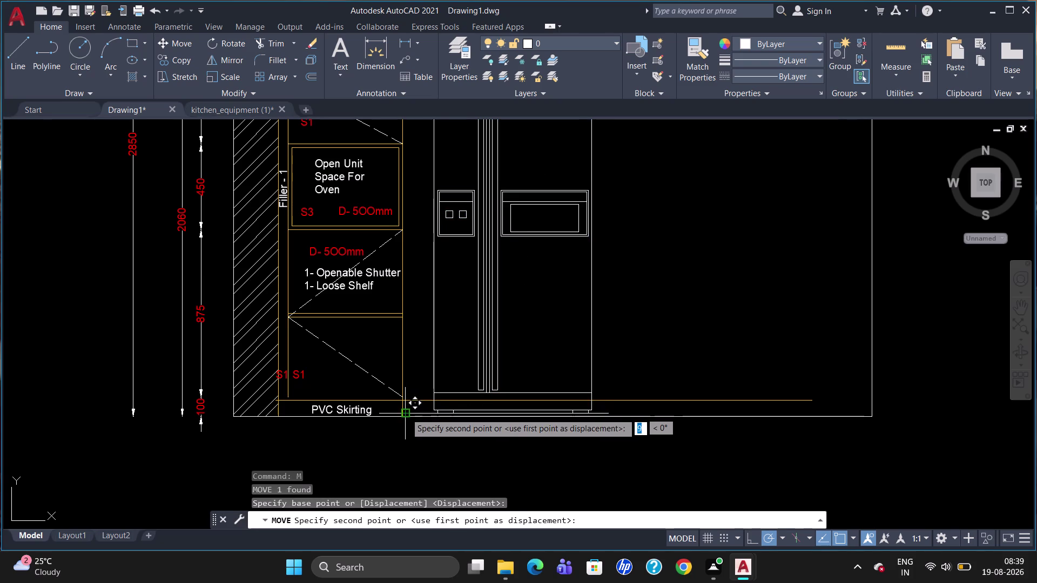
click(403, 416)
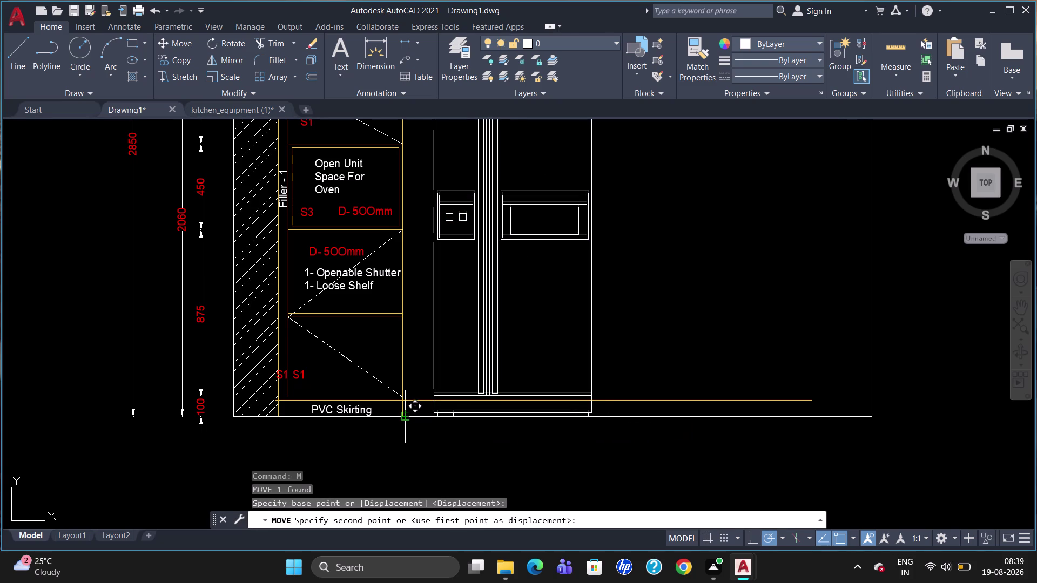
scroll(up, 3)
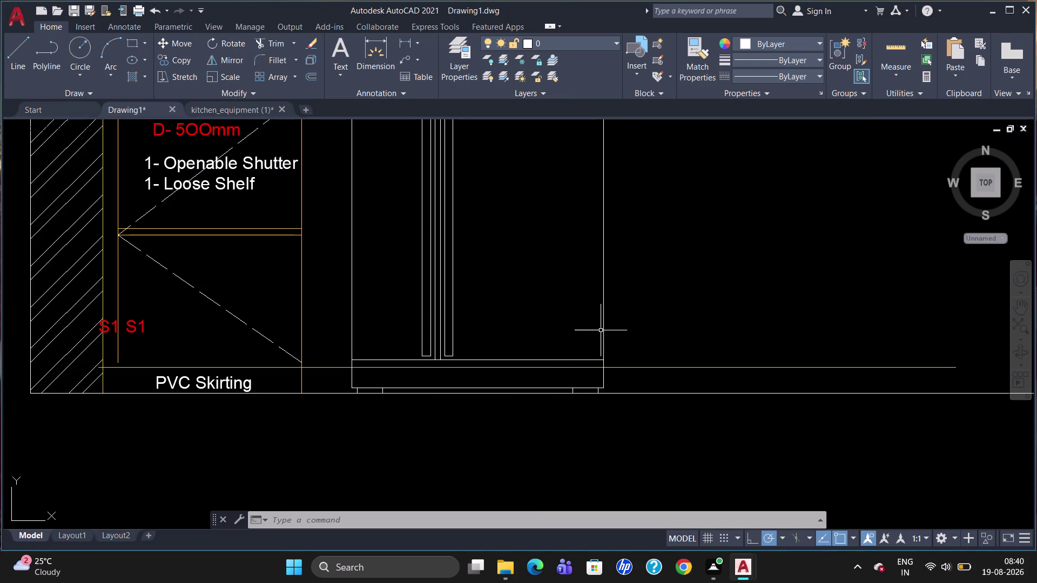
scroll(down, 3)
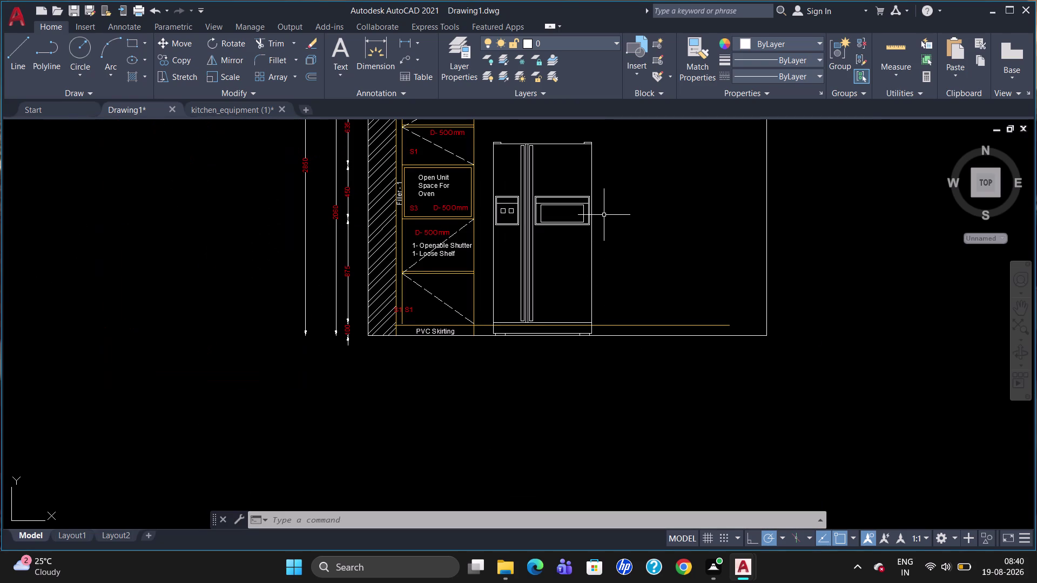
scroll(down, 3)
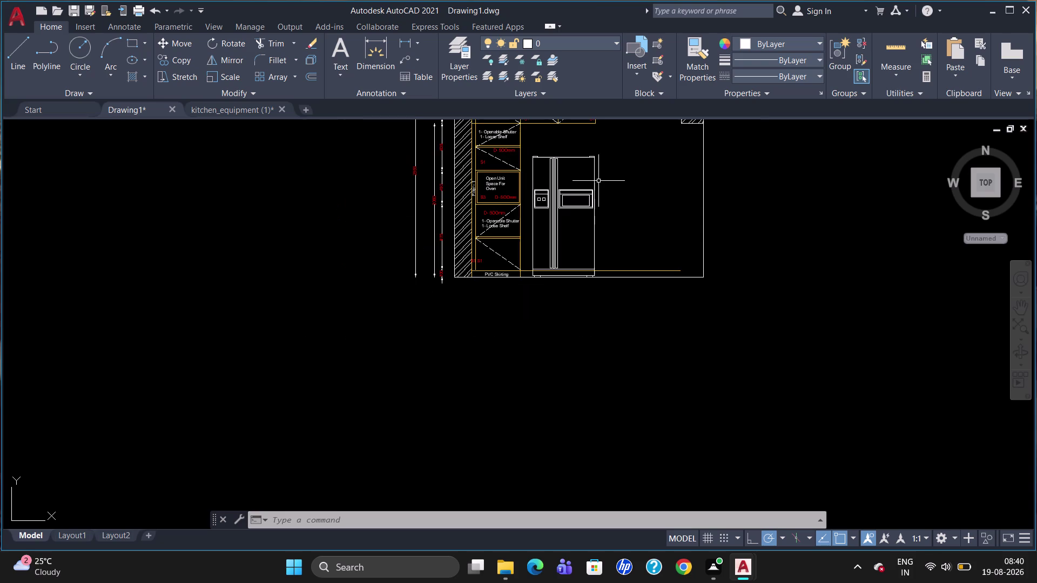
scroll(up, 3)
scroll(down, 3)
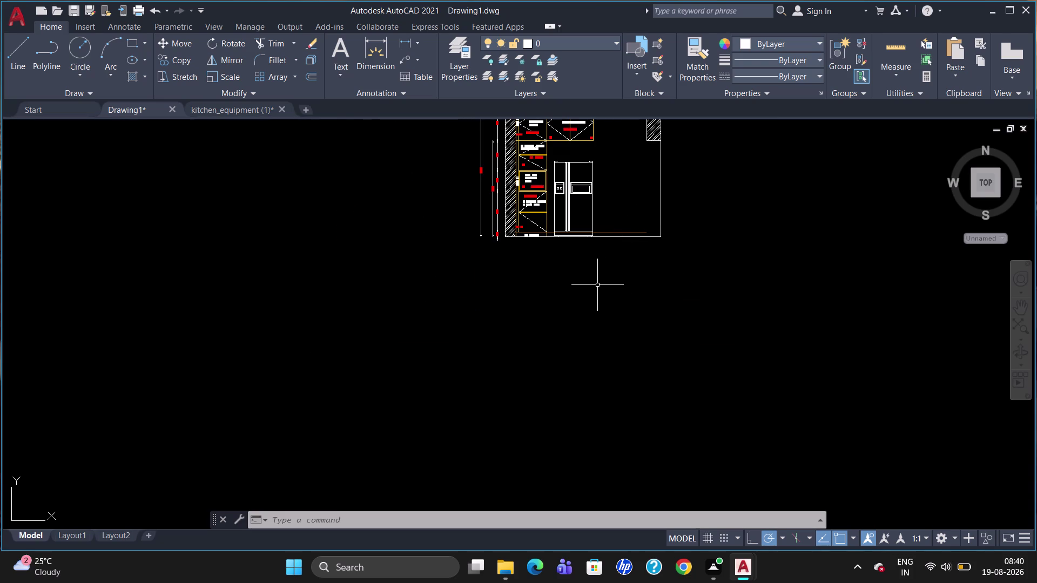
scroll(up, 3)
scroll(up, 3)
scroll(up, 3)
scroll(down, 3)
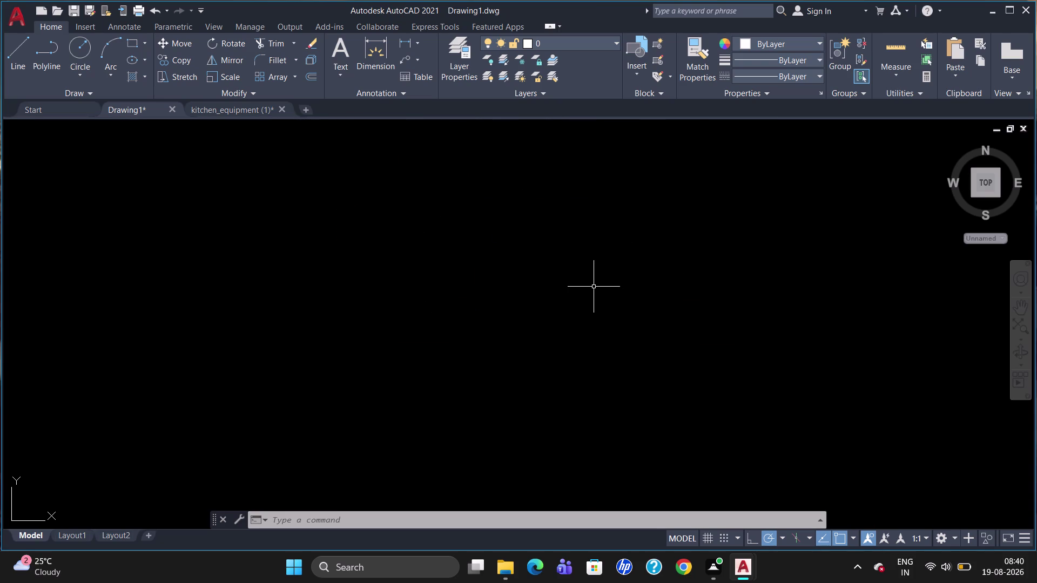
scroll(down, 3)
Attempt a TR trim on the lines near the refrigerator, then cancel it.
text(tr)
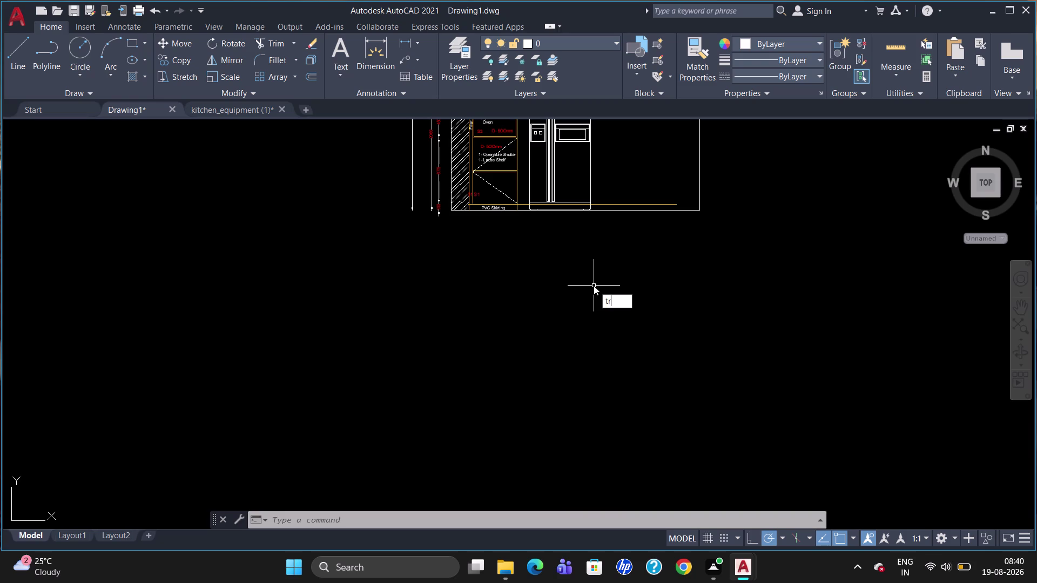
key(Return)
key(Return)
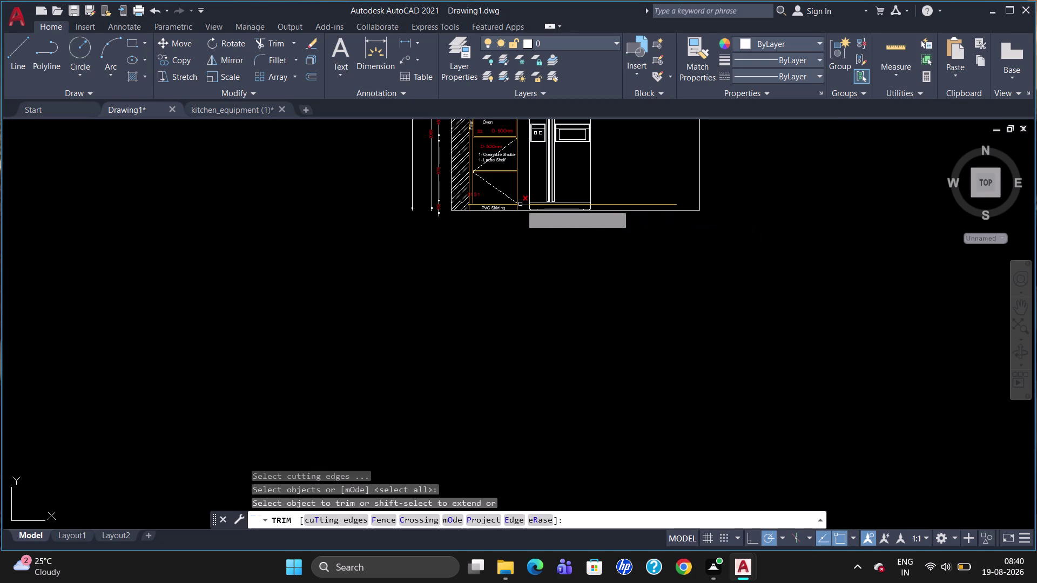
click(521, 202)
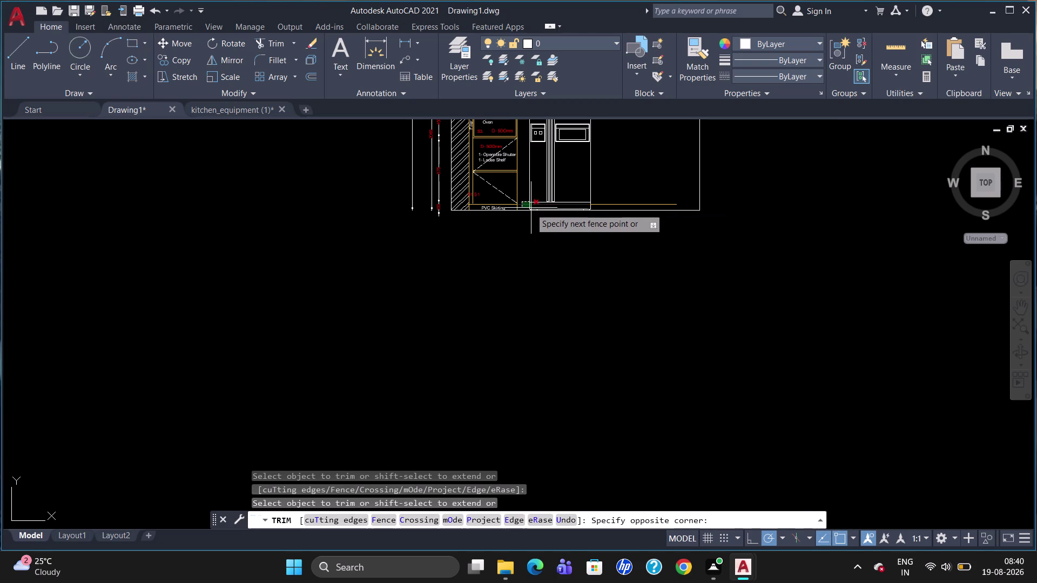
click(521, 204)
click(521, 205)
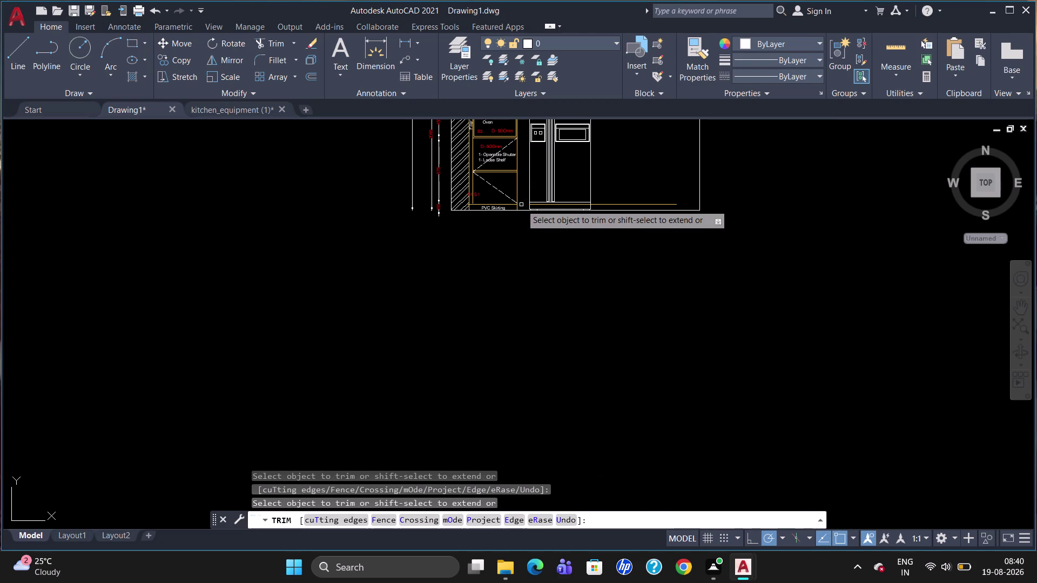
key(Escape)
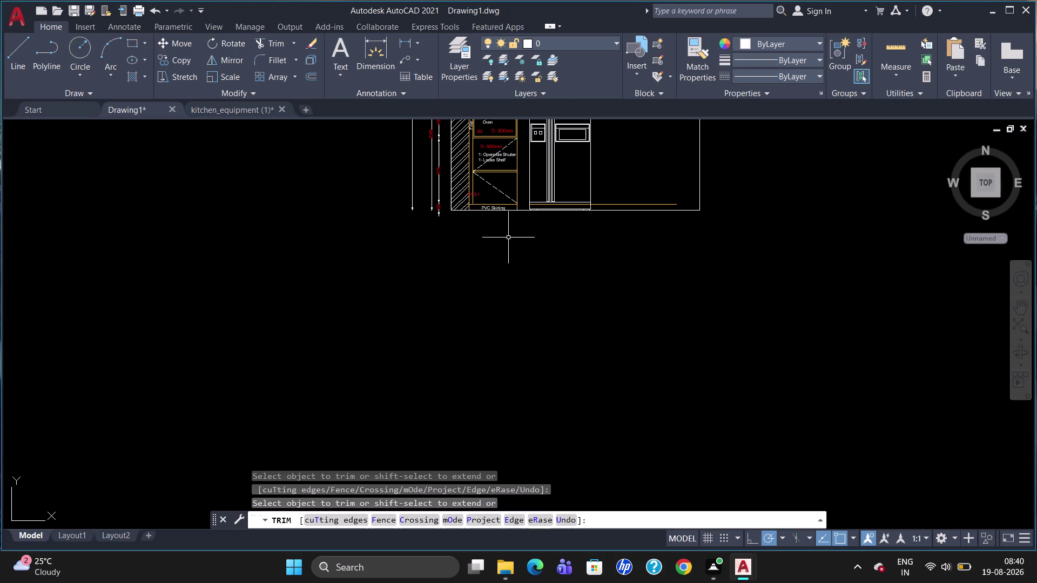
Delete the stray horizontal line beneath the refrigerator.
click(626, 204)
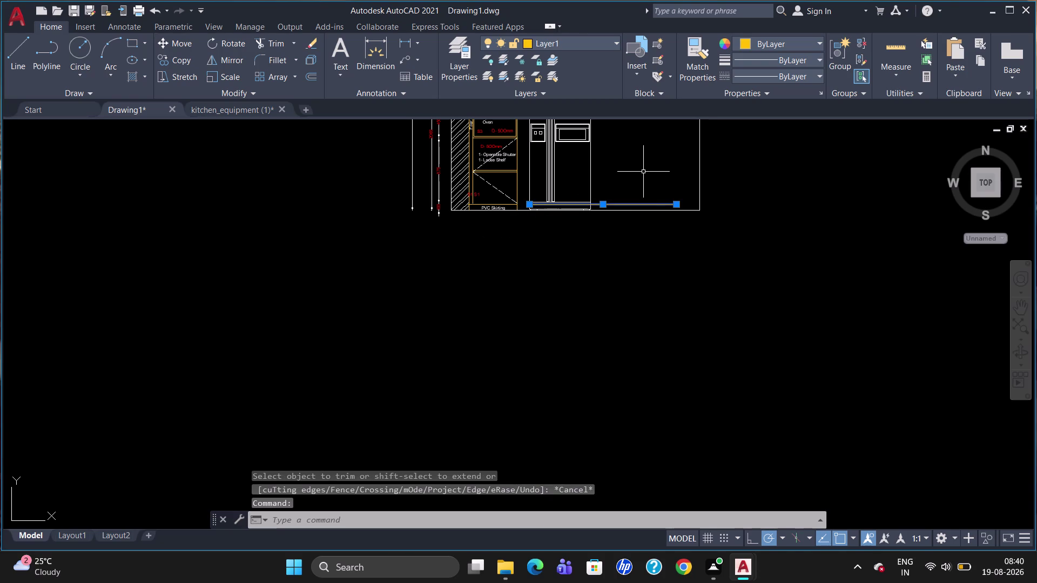
key(Delete)
scroll(up, 3)
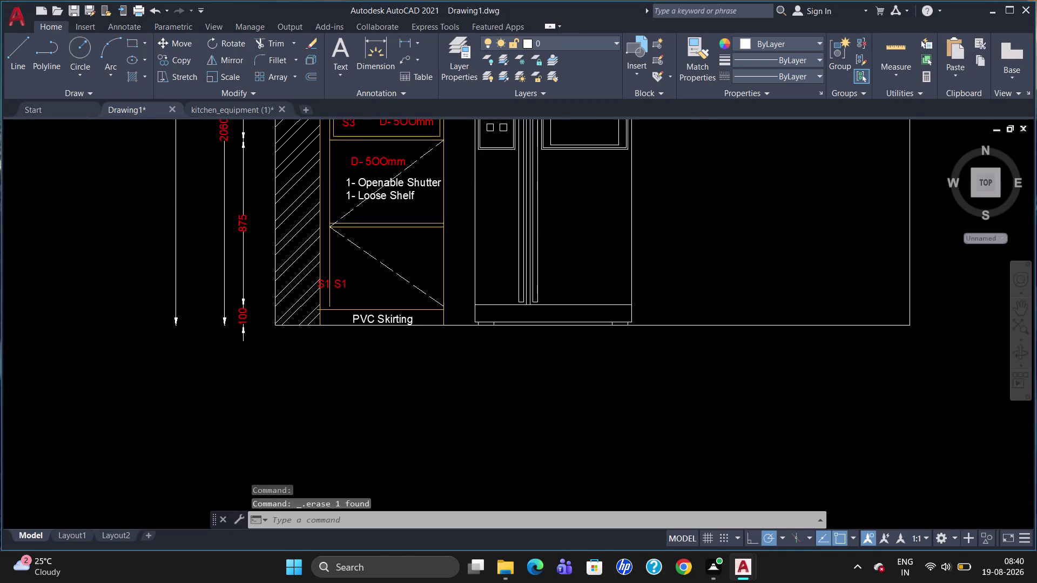
scroll(down, 3)
scroll(up, 3)
scroll(down, 3)
scroll(up, 3)
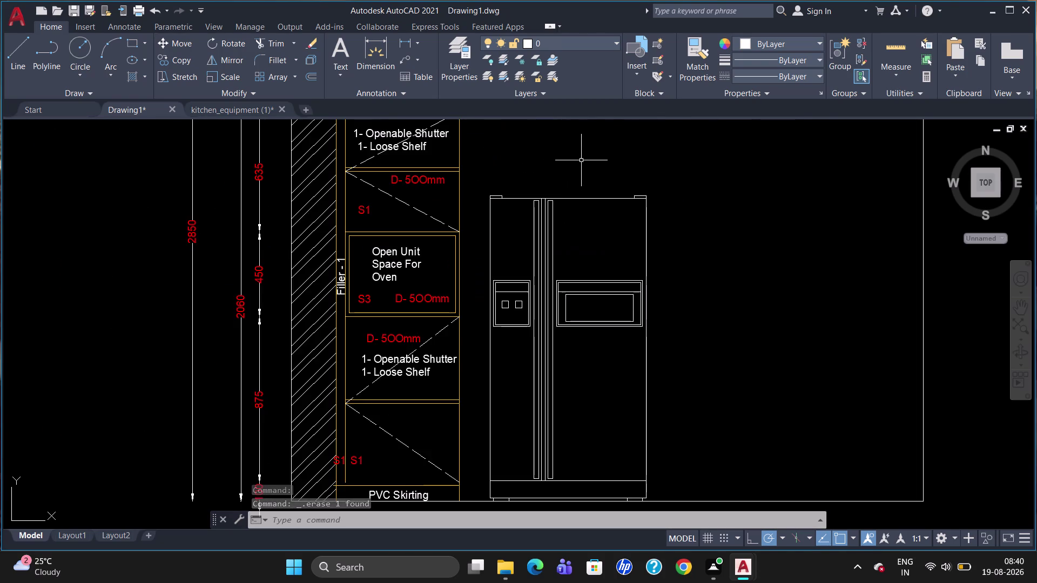
scroll(down, 3)
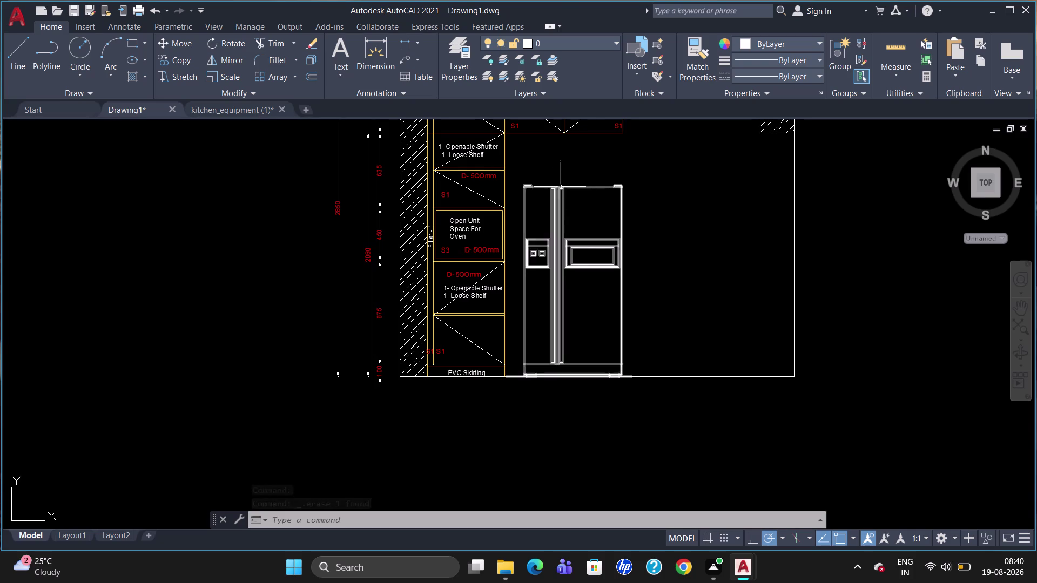
scroll(up, 3)
scroll(down, 3)
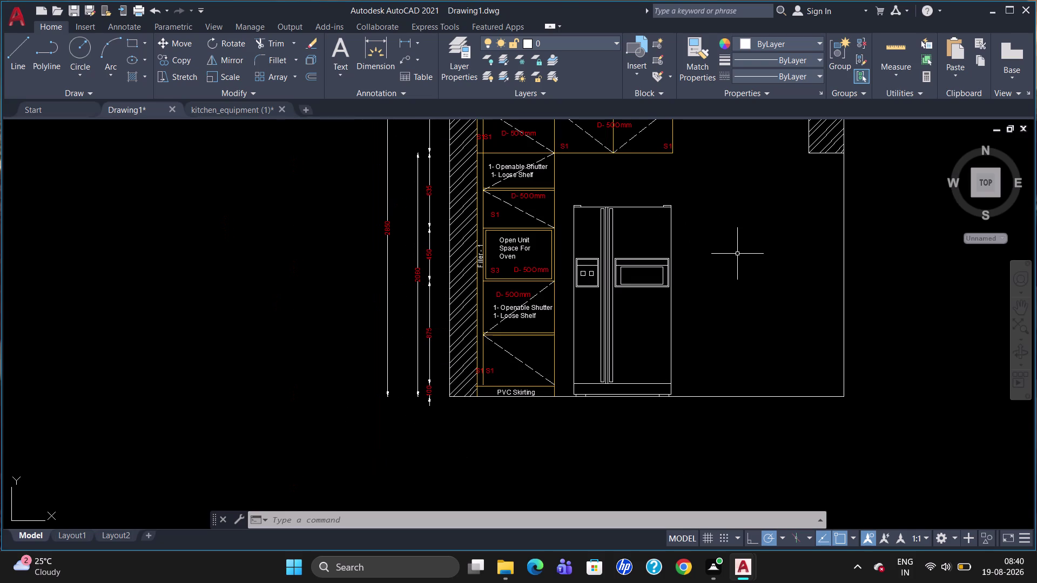
Draw a 40-unit test polyline segment right of the refrigerator, then delete it.
text(pl)
key(Return)
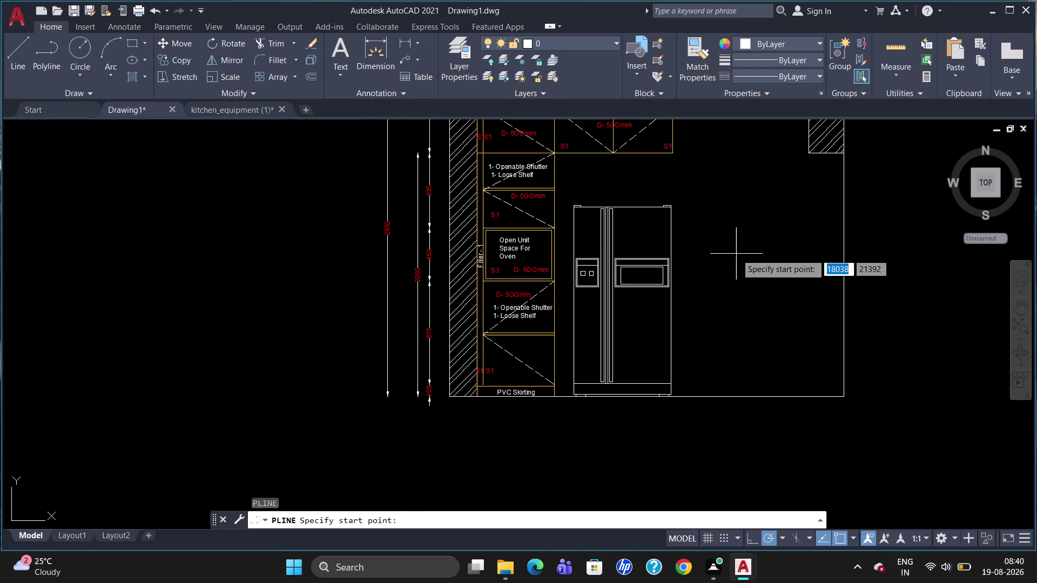
click(736, 255)
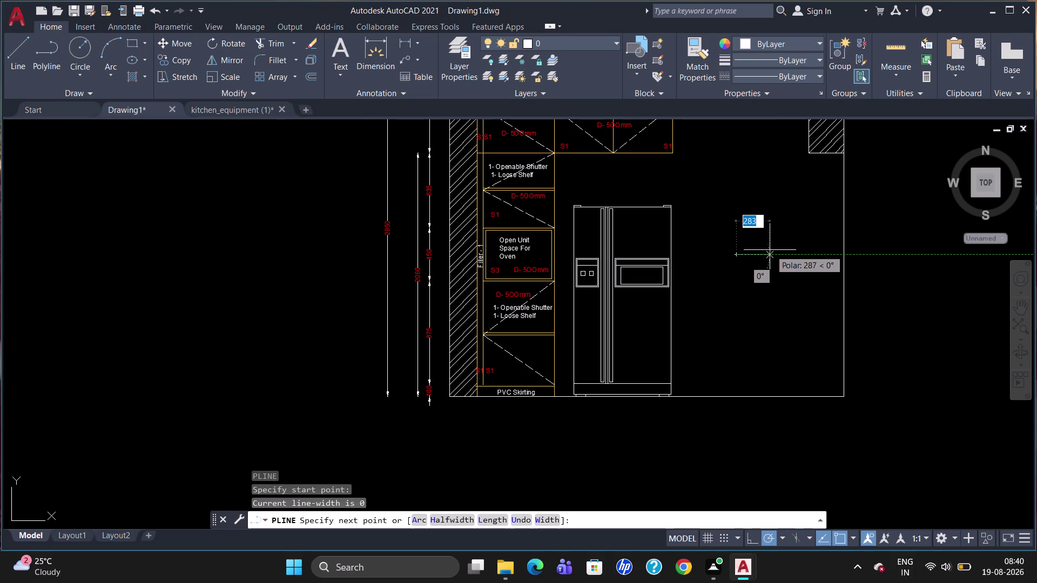
key(3)
key(BackSpace)
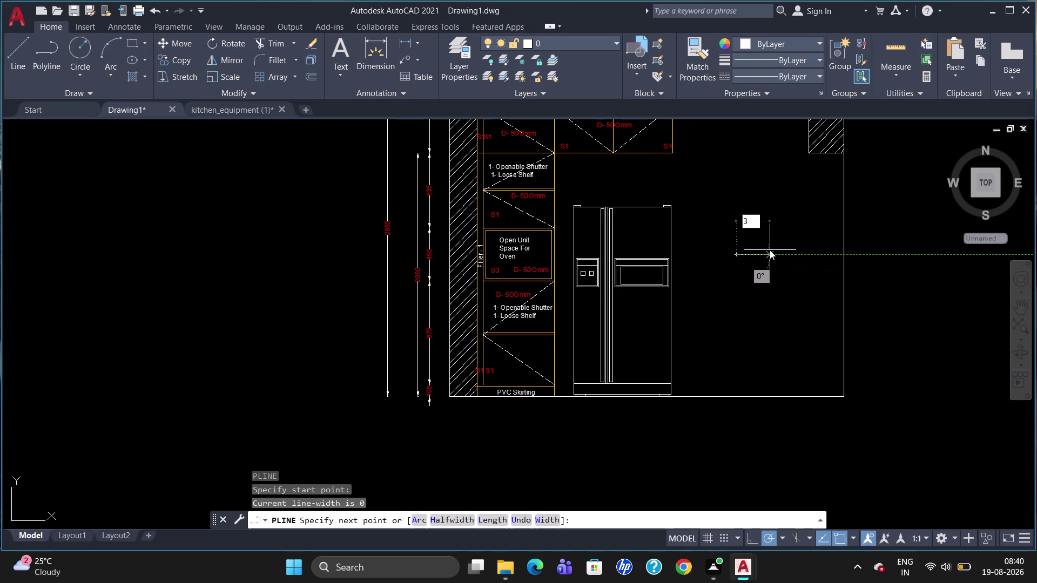
text(40)
key(Return)
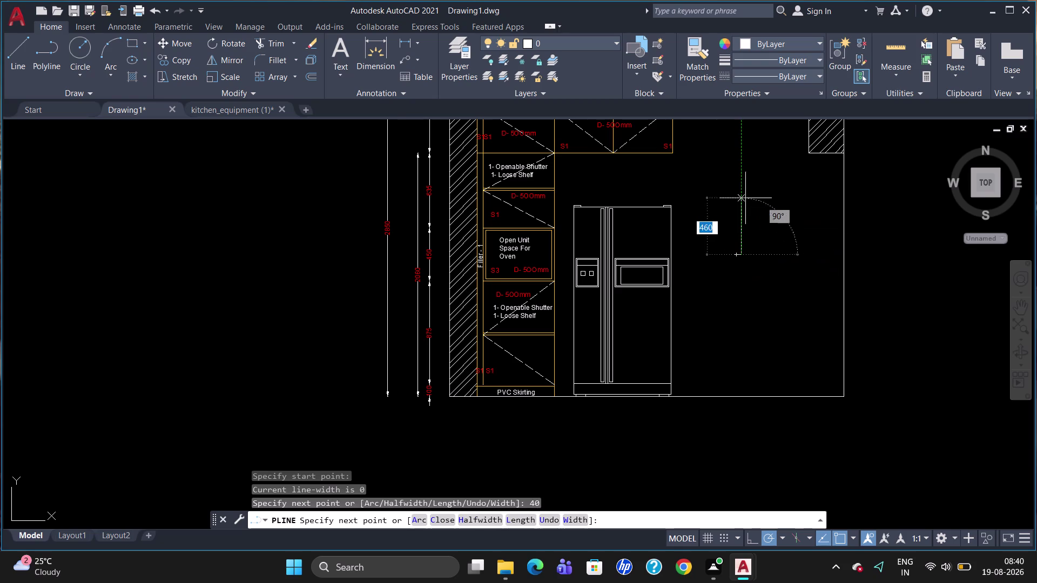
key(Escape)
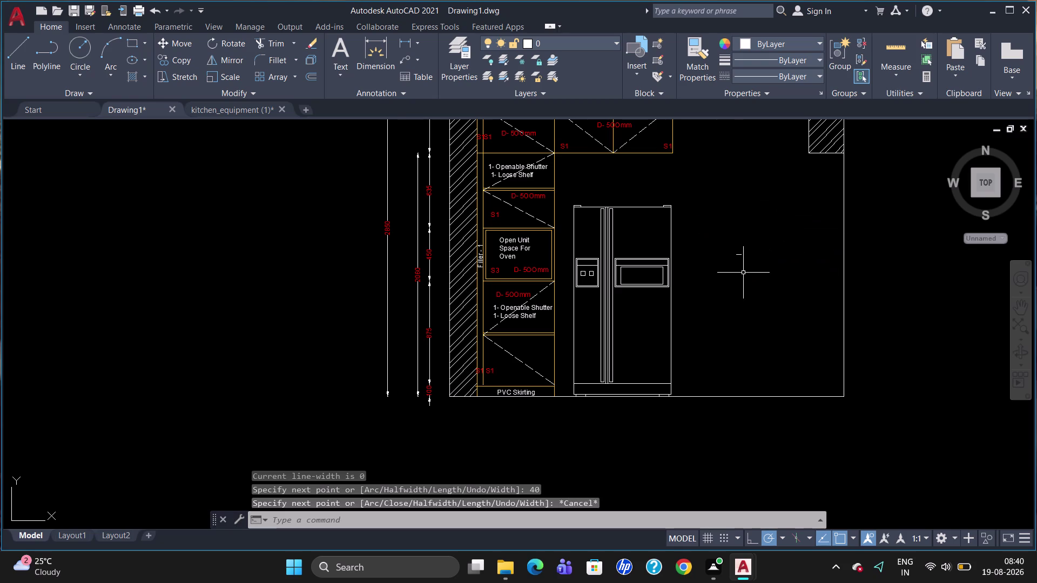
click(739, 255)
key(Delete)
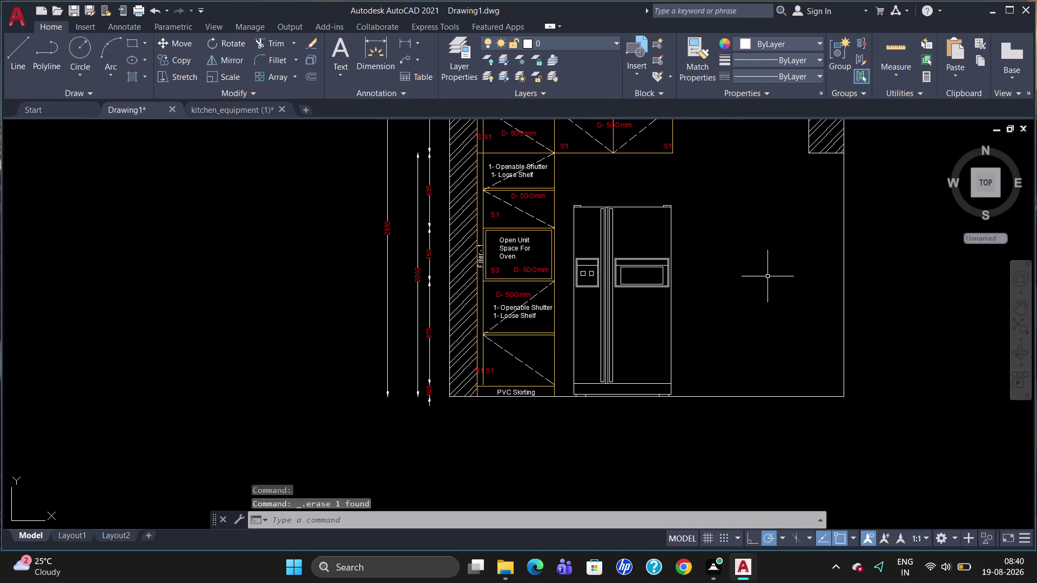
Draw a closed polyline triangle with 60-unit sides.
key(p)
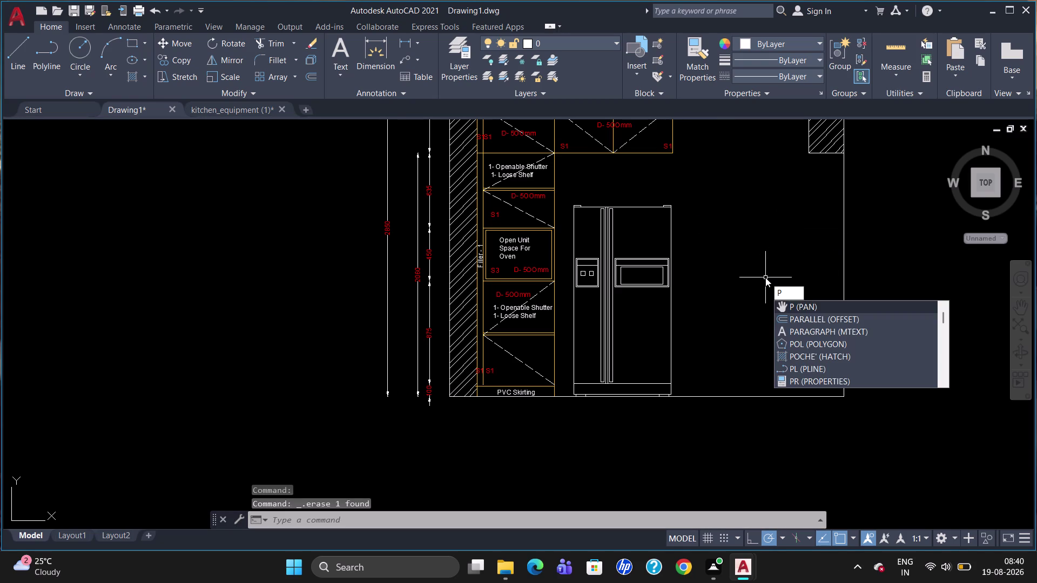
key(l)
key(Return)
click(739, 286)
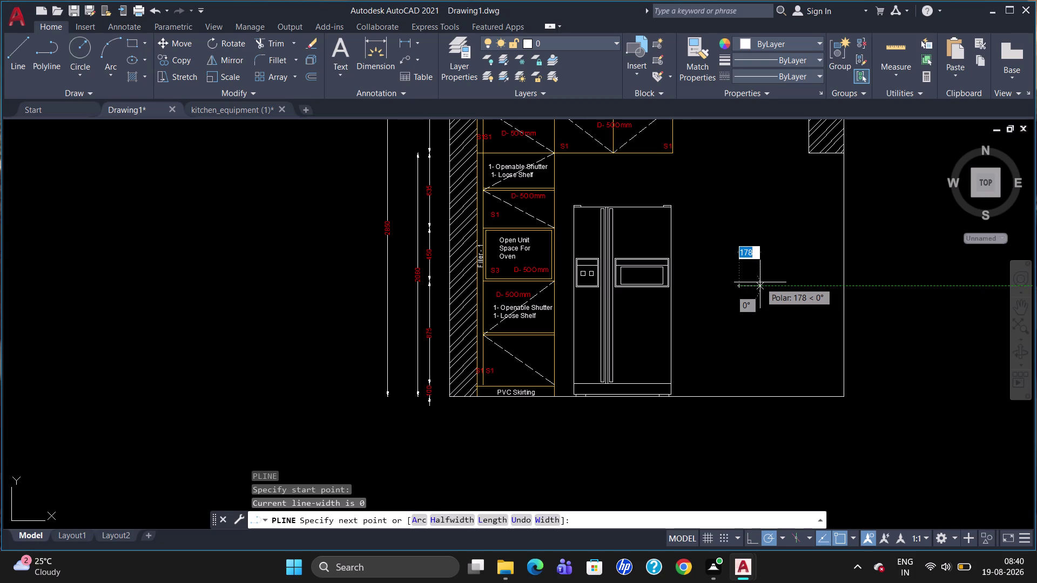
text(60)
key(Return)
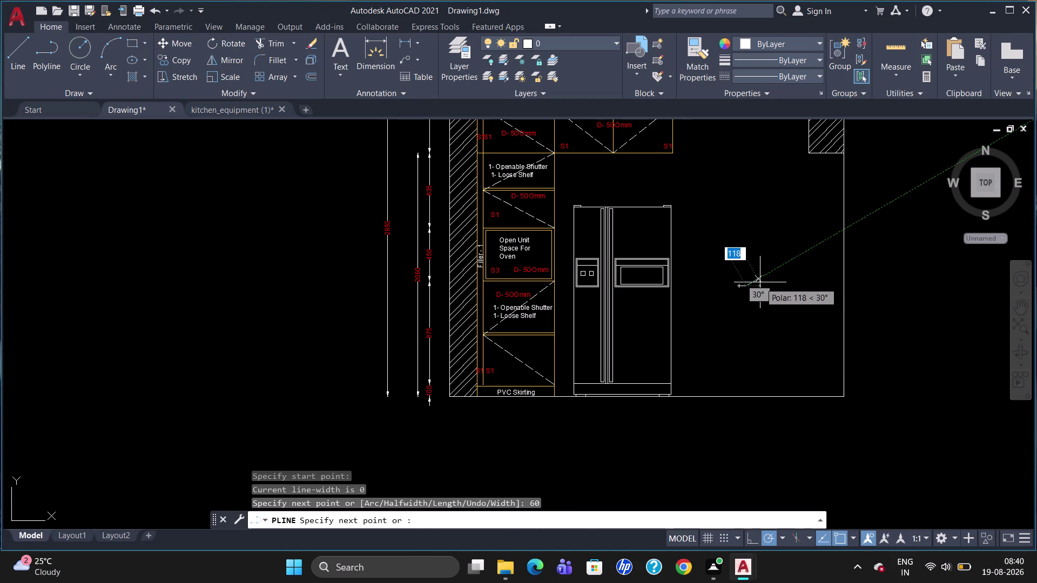
text(6)
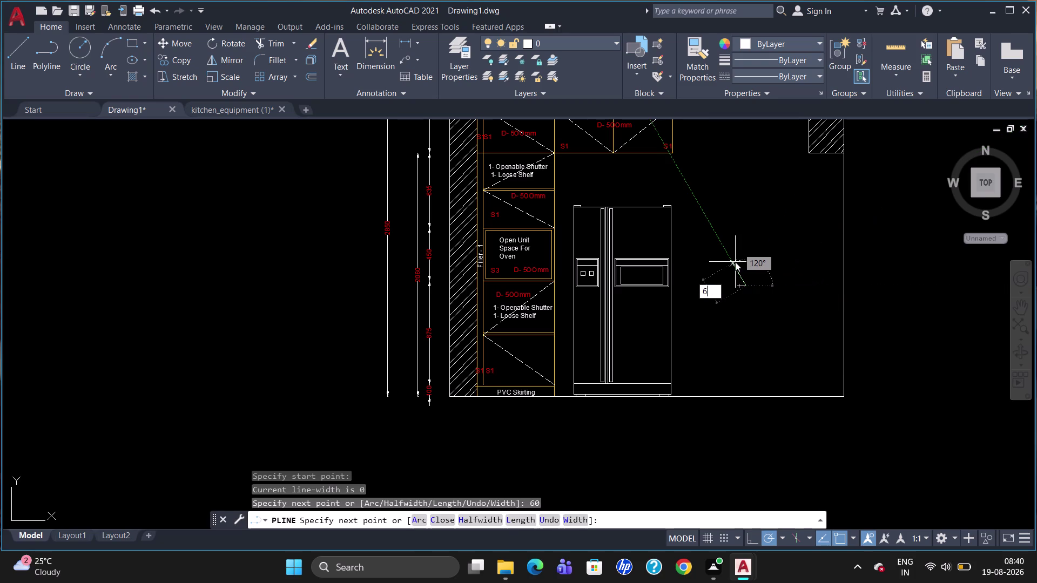
text(0)
key(Return)
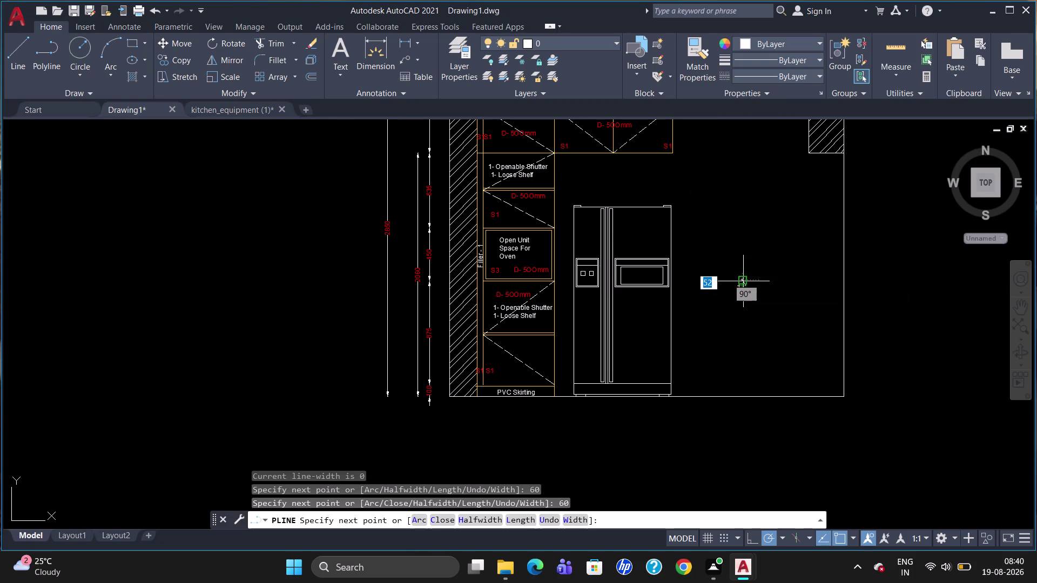
scroll(up, 3)
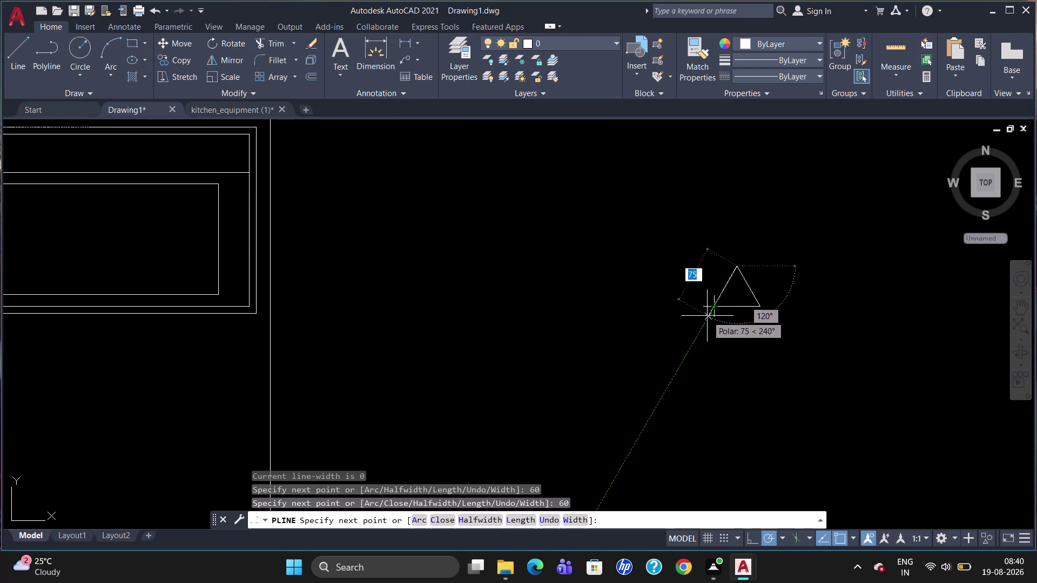
click(710, 309)
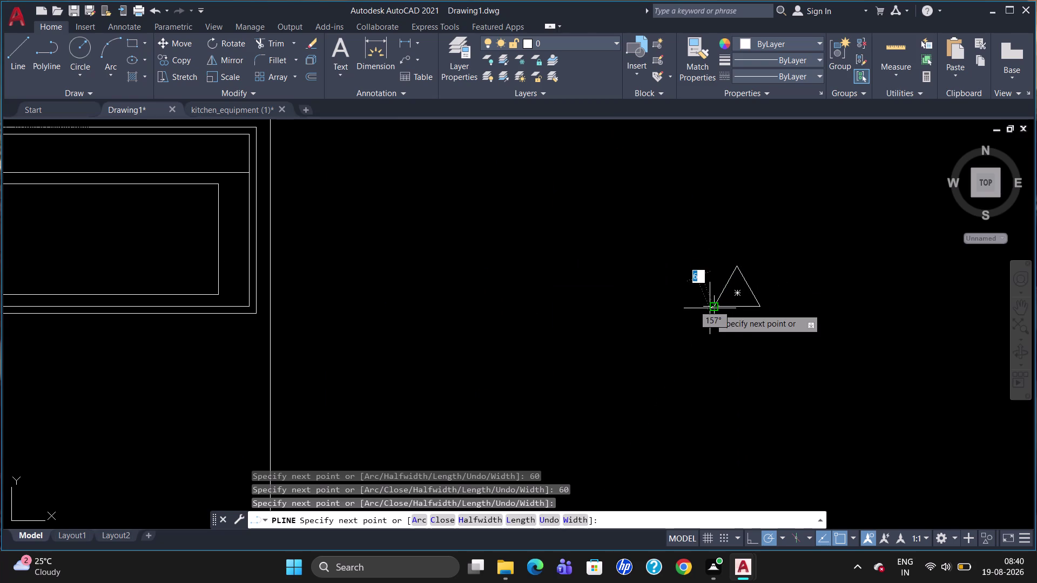
key(Escape)
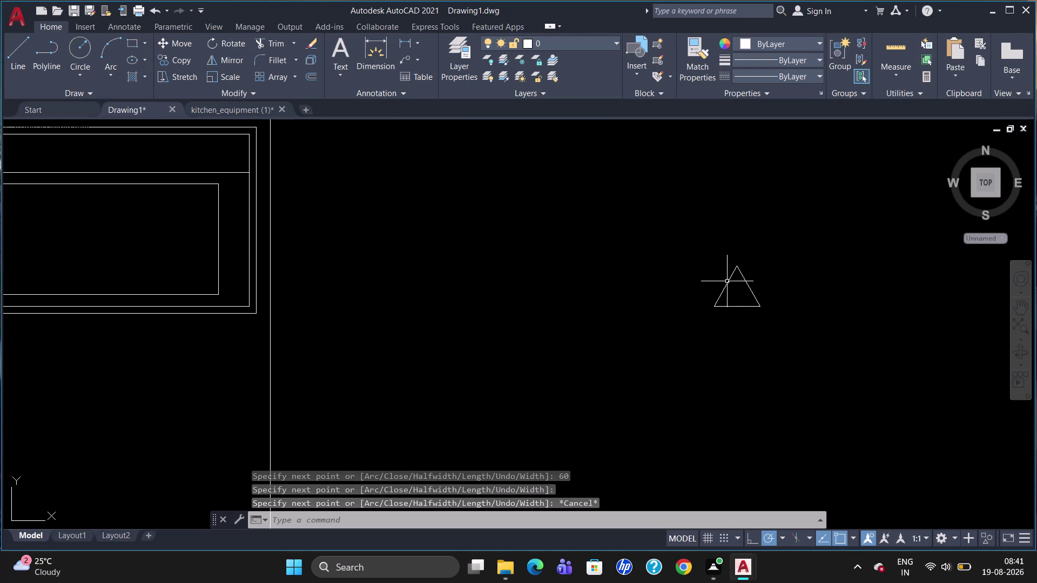
click(145, 82)
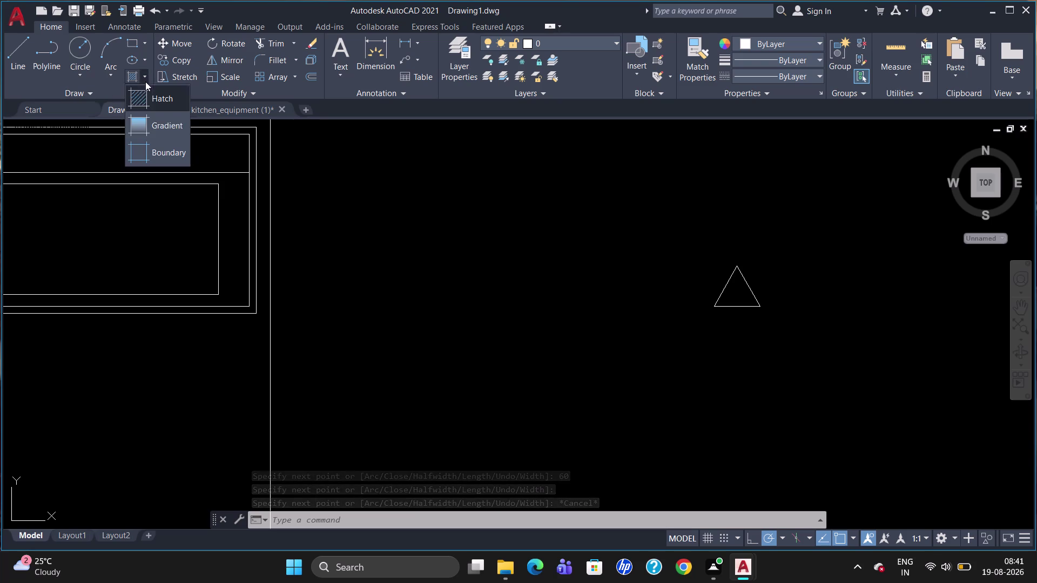
Fill the triangle beside the fridge with a gradient whose two colours are both red.
click(155, 120)
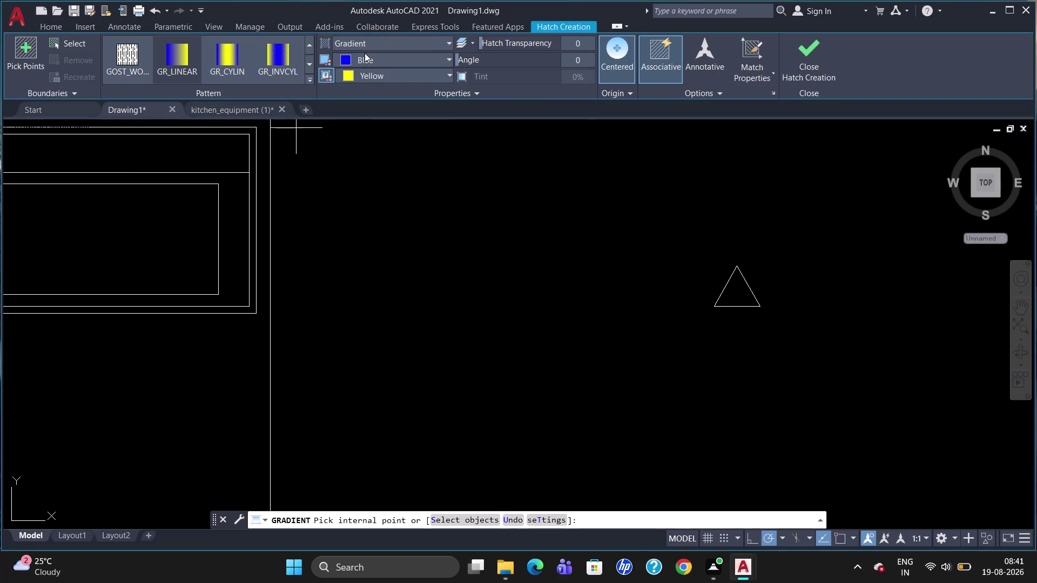
click(365, 57)
click(339, 163)
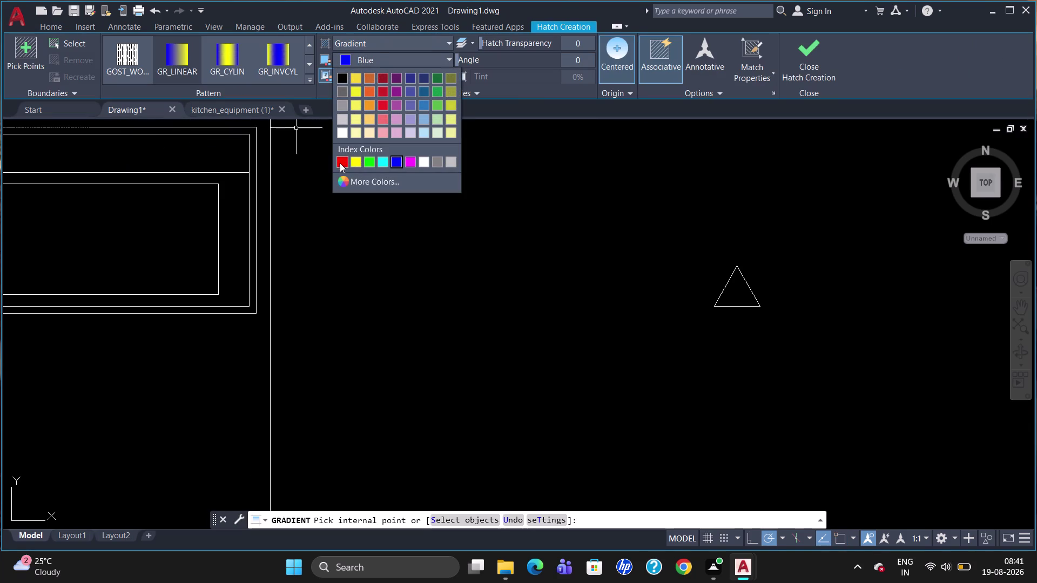
click(377, 74)
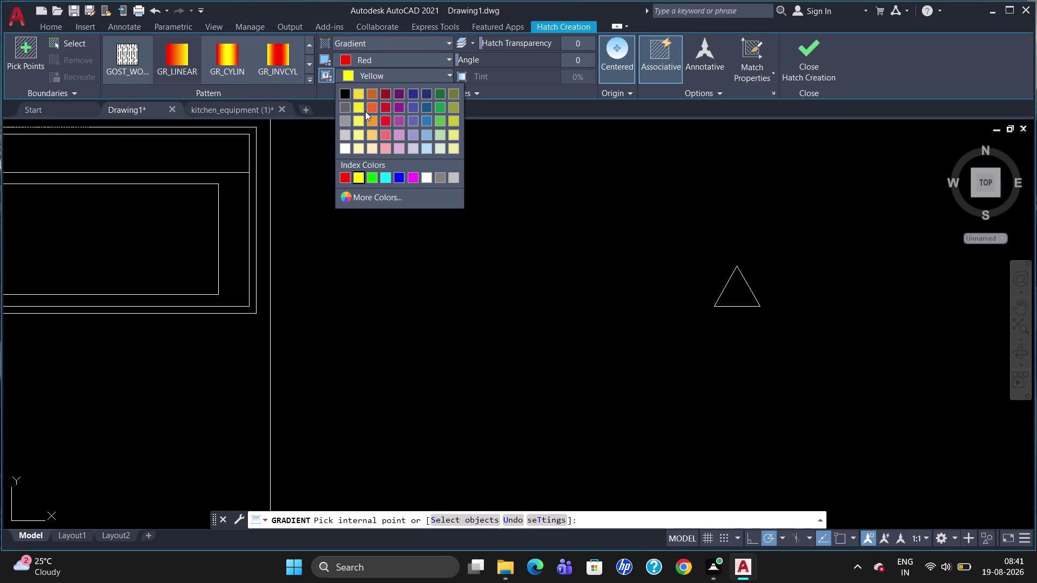
click(342, 176)
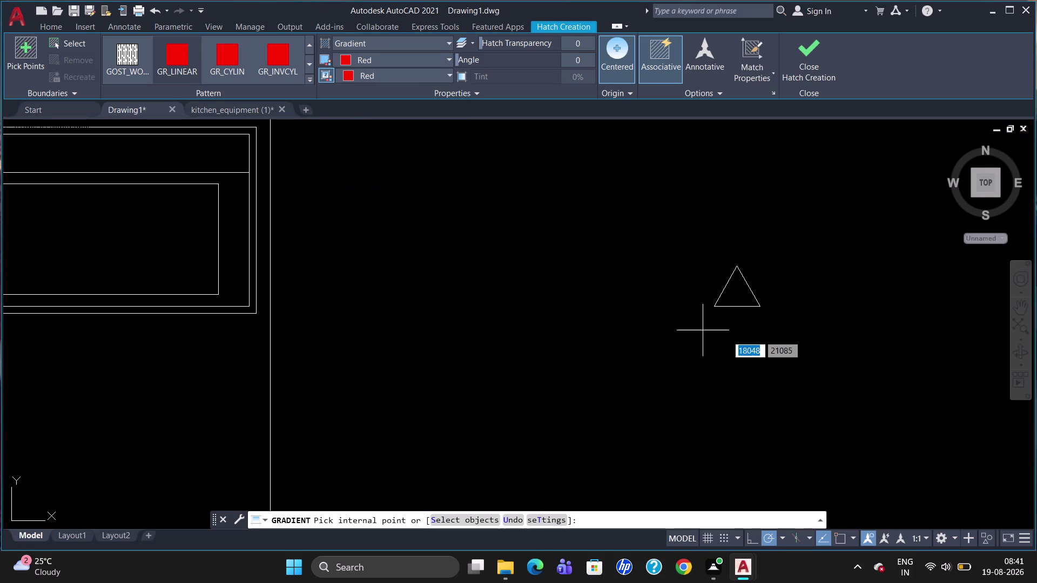
click(733, 294)
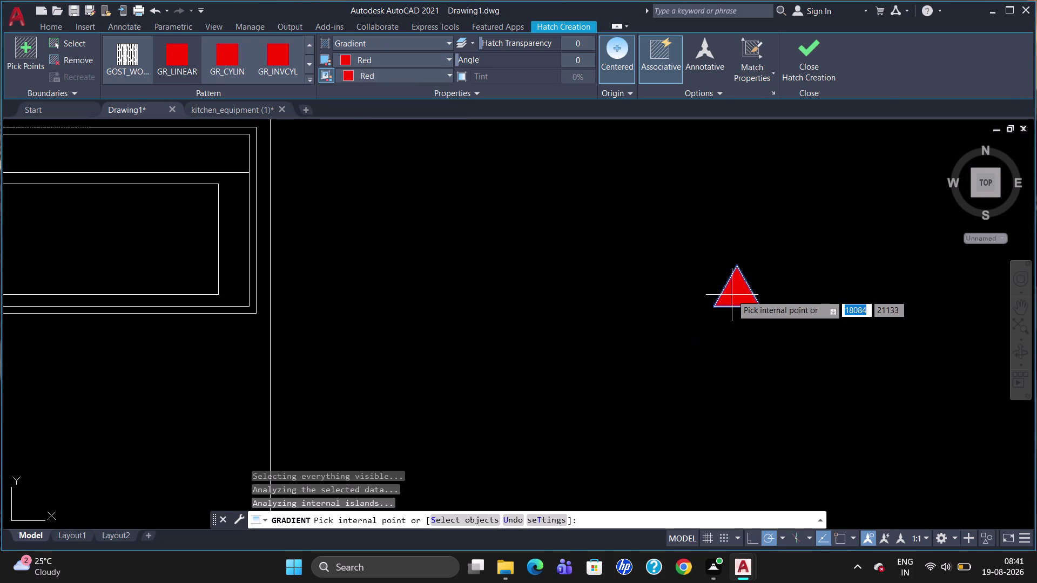
key(Escape)
scroll(down, 3)
scroll(up, 3)
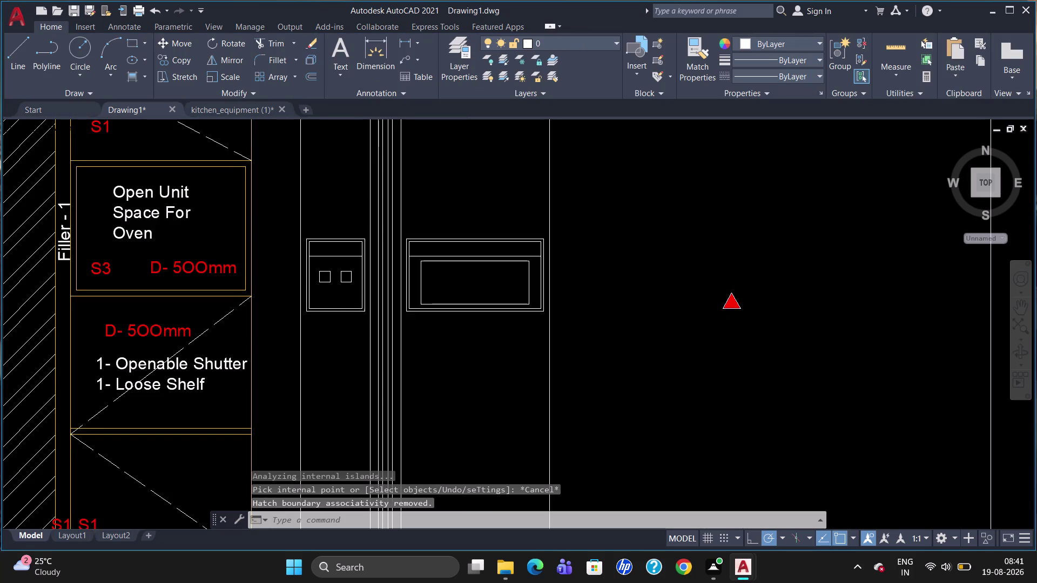
scroll(down, 3)
scroll(down, 3)
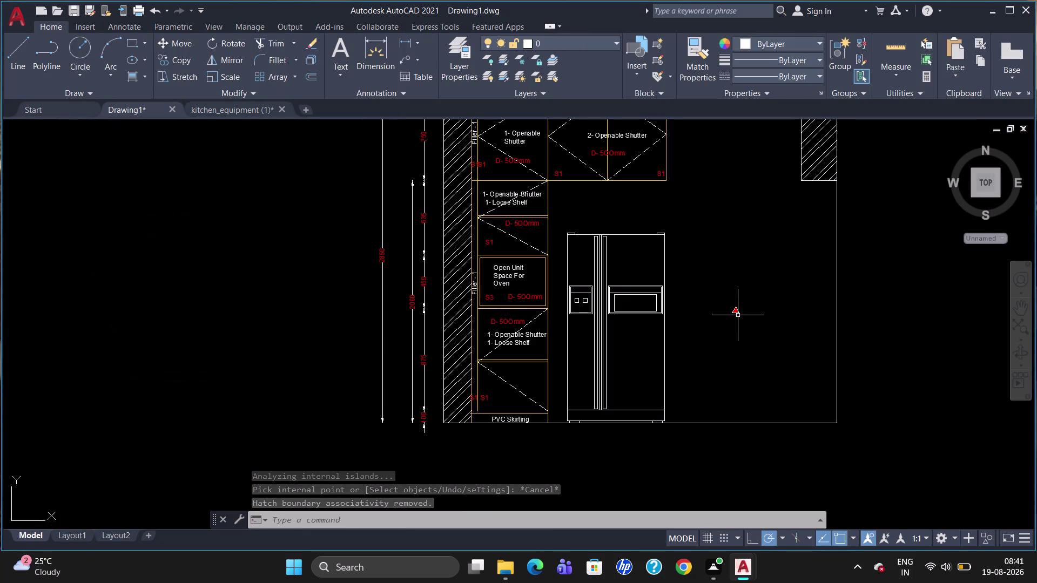
scroll(up, 3)
Group the red triangle with its fill and select the group for copying.
drag(745, 337, 678, 334)
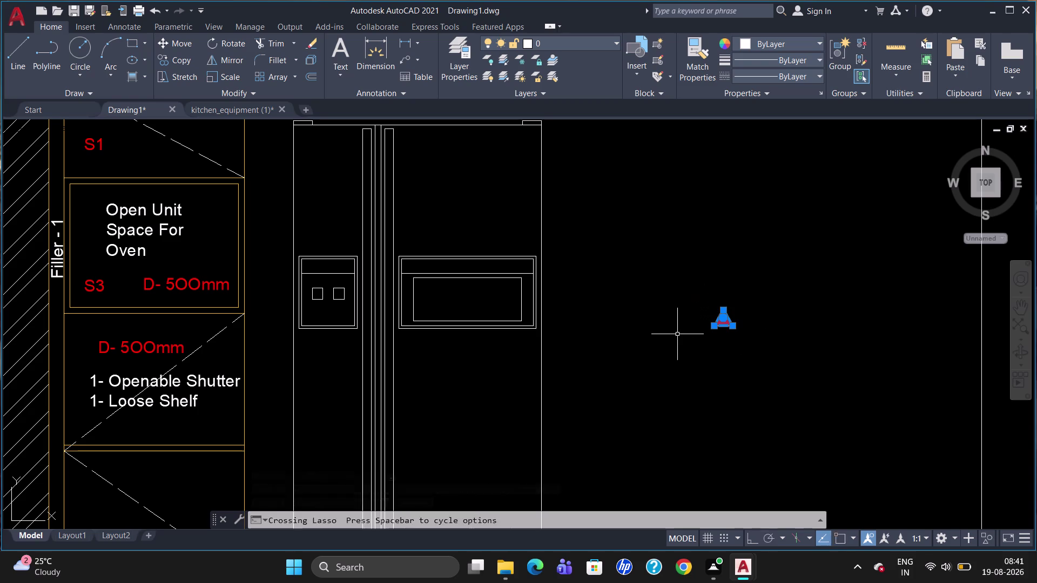
click(836, 64)
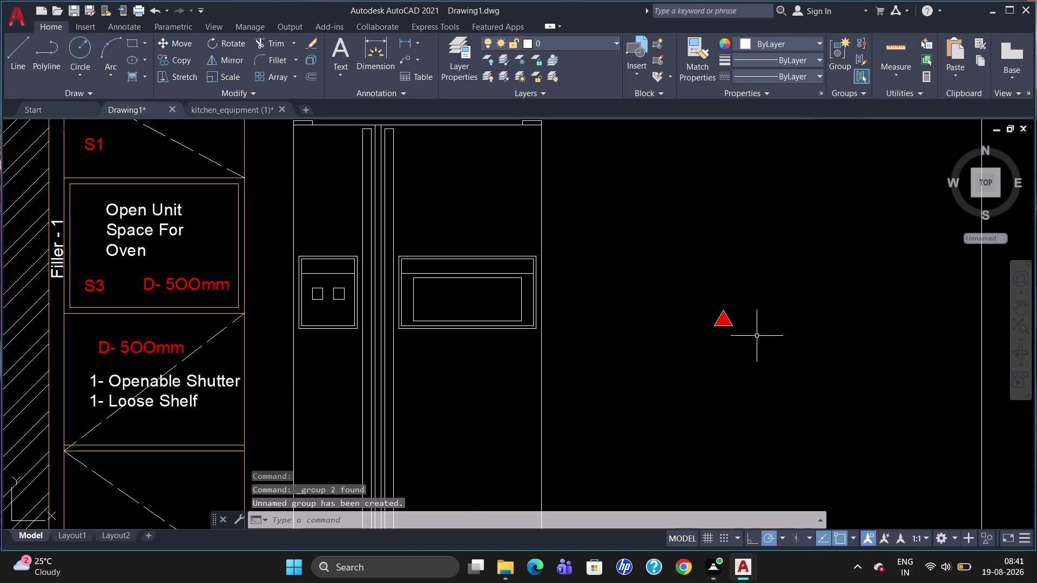
text(co)
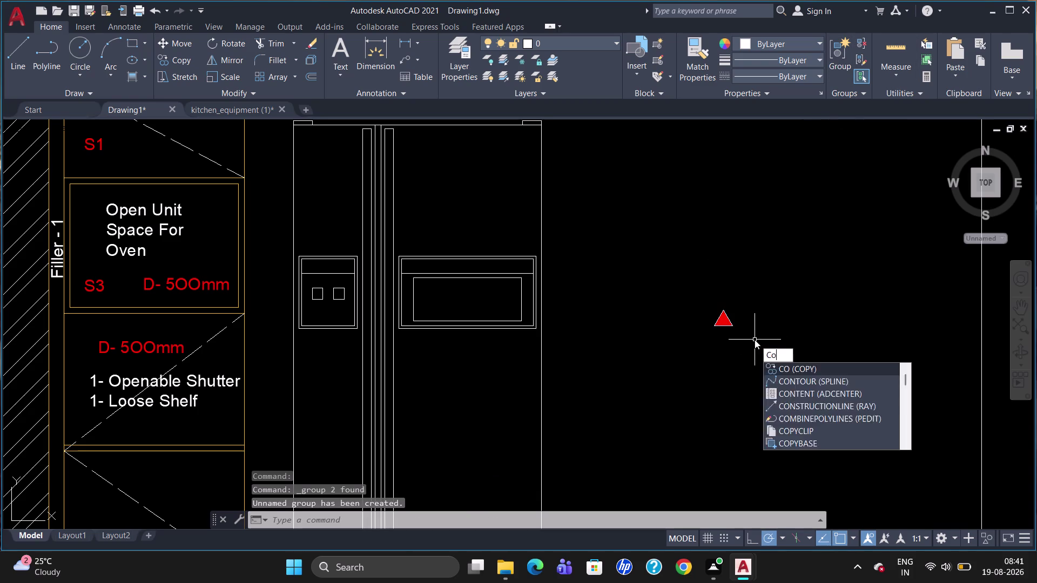
key(Return)
click(726, 327)
key(Return)
Copy the marker from its tip to a spot beneath the upper cabinet.
click(726, 323)
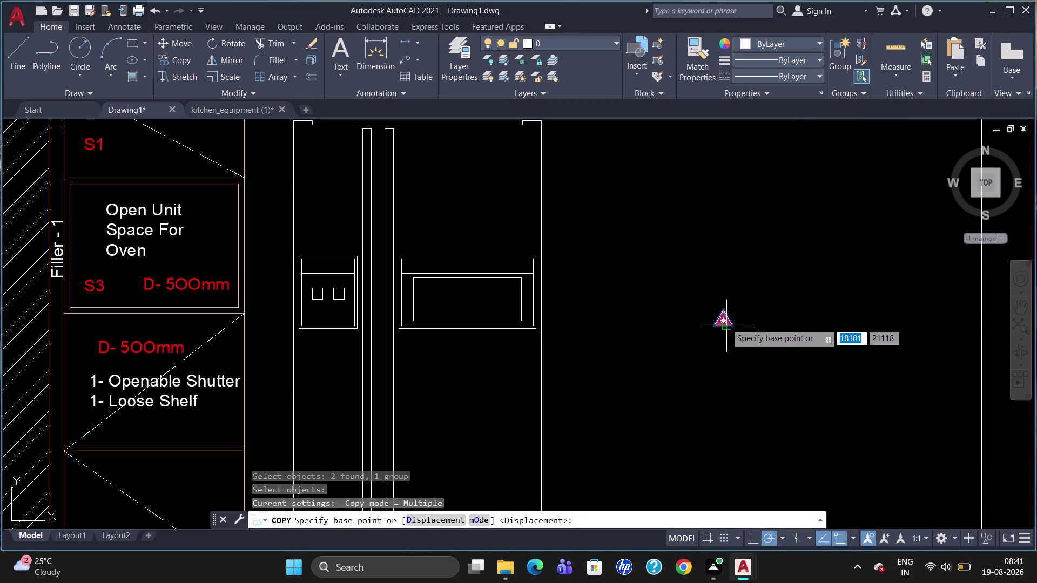
scroll(down, 3)
scroll(down, 3)
scroll(up, 3)
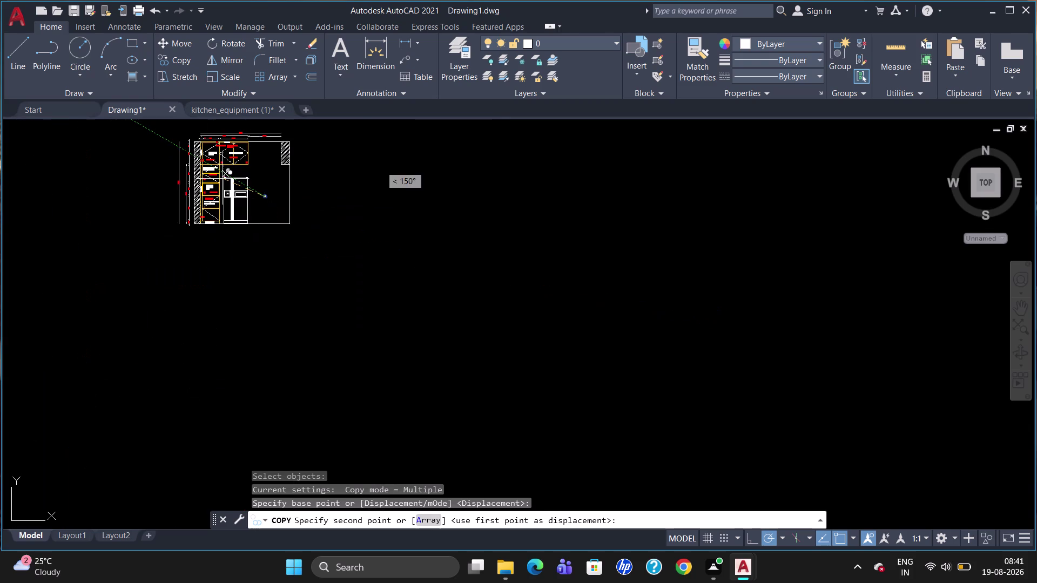
scroll(up, 3)
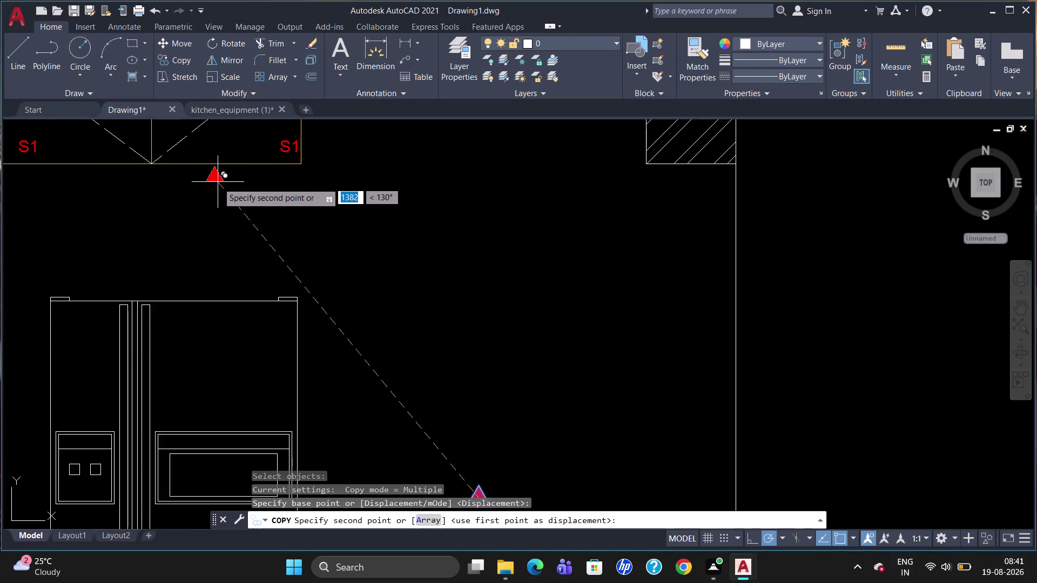
scroll(up, 3)
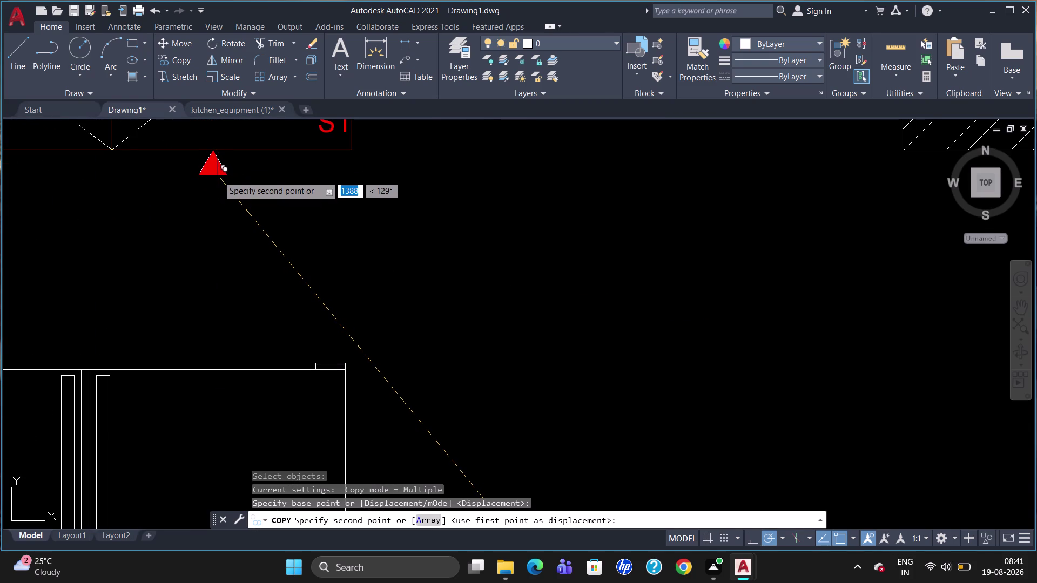
click(218, 176)
key(Escape)
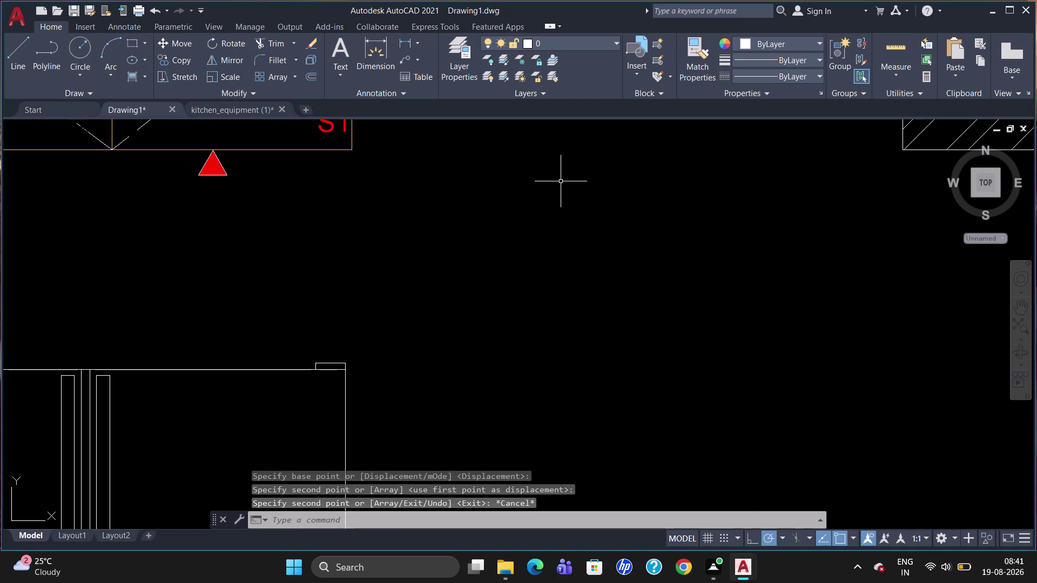
scroll(down, 3)
scroll(up, 3)
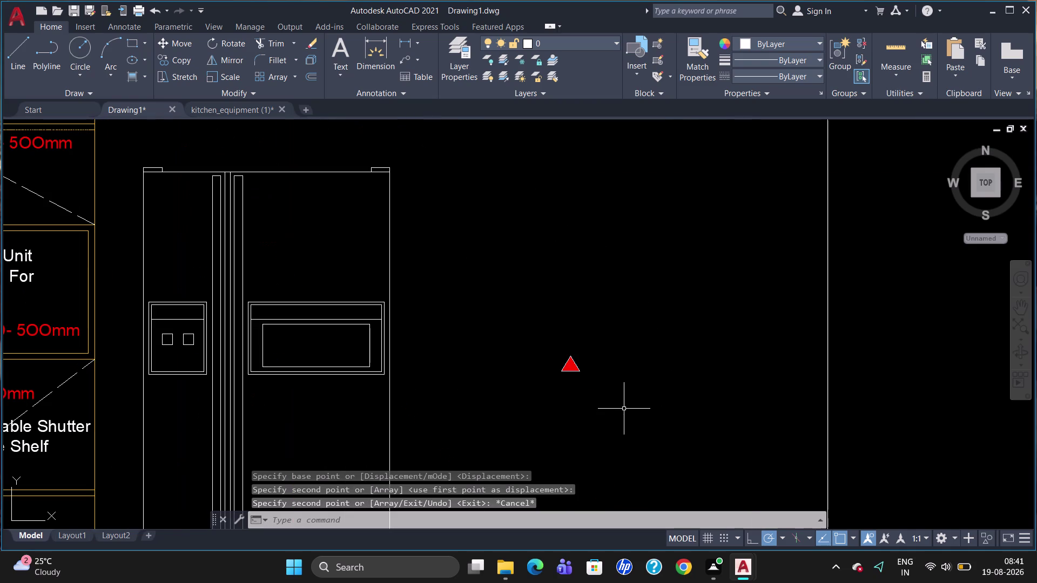
Rotate the red marker beside the fridge 90° about its tip so it points left.
key(r)
key(o)
key(Return)
click(572, 370)
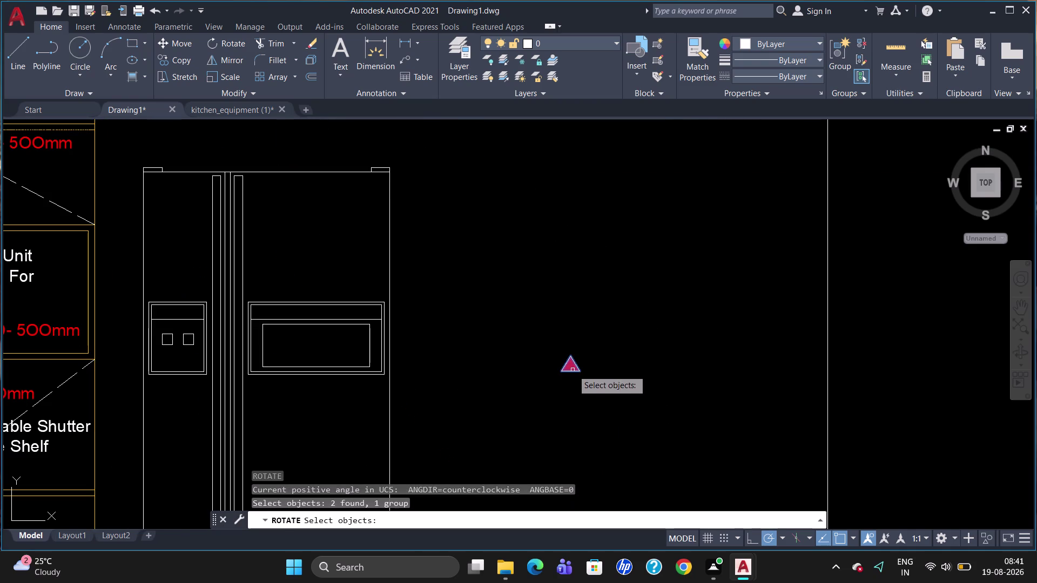
key(Return)
click(573, 370)
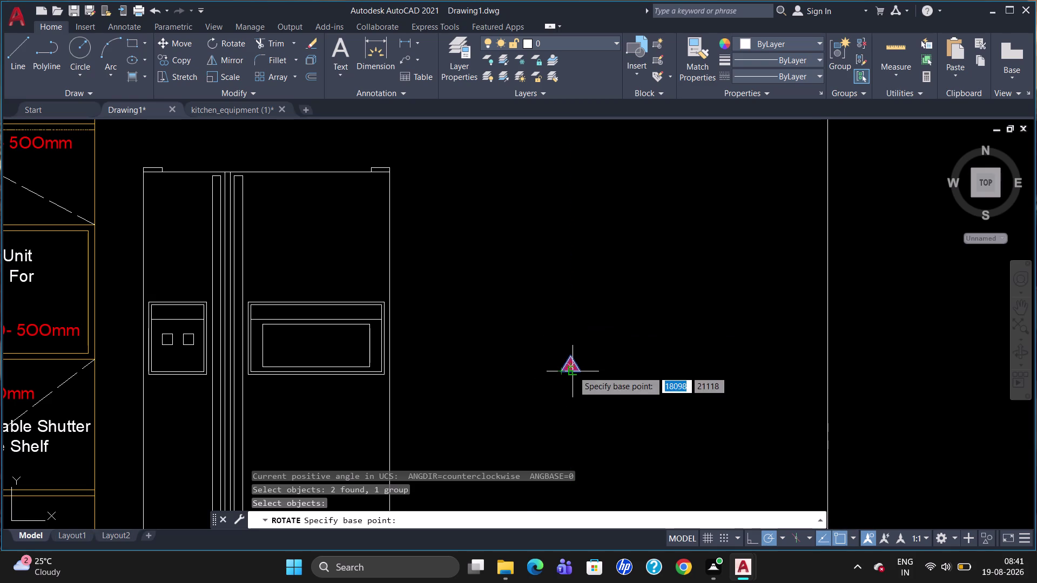
click(573, 370)
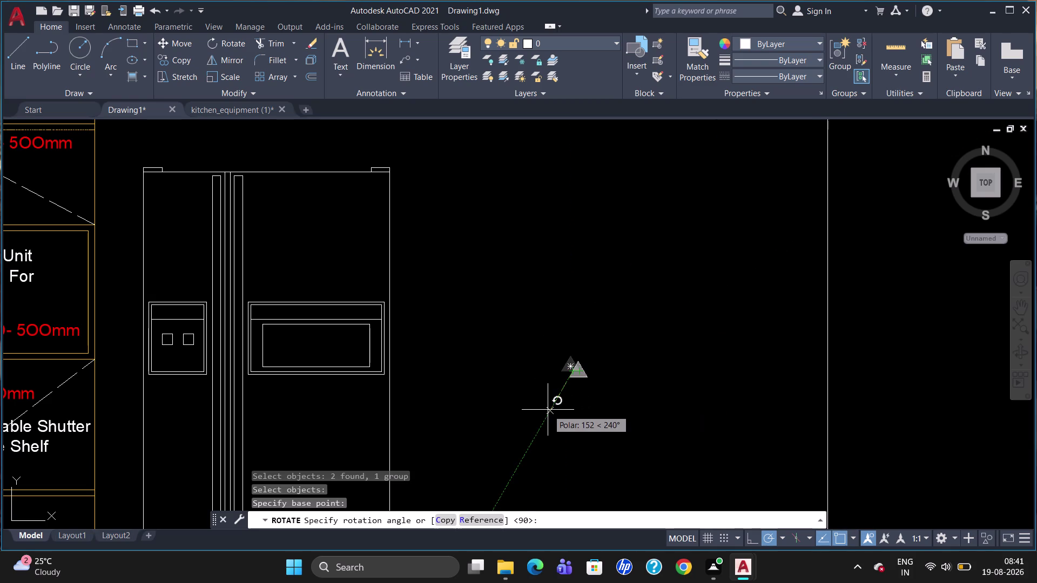
click(536, 392)
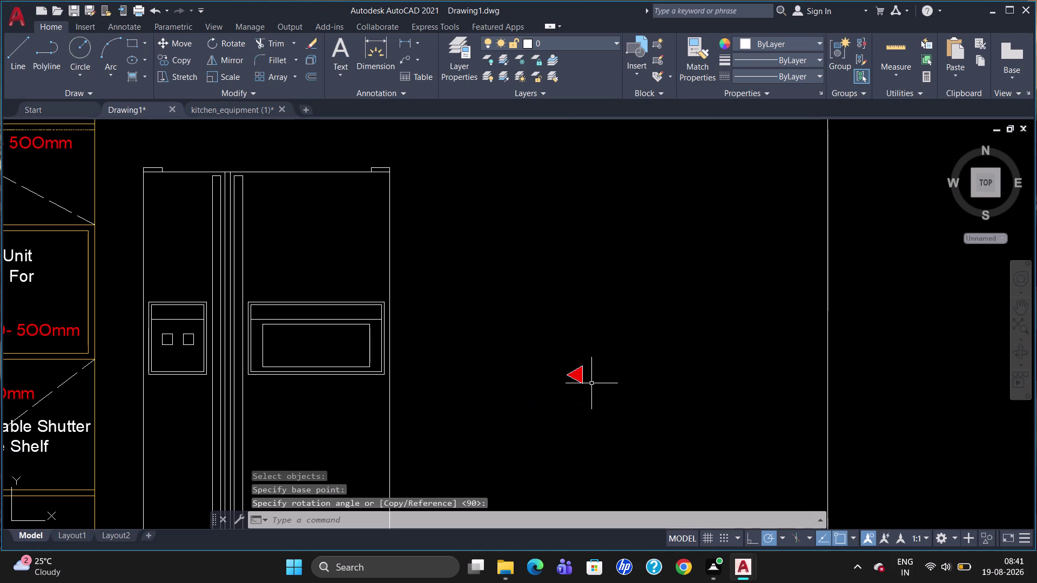
click(583, 378)
Copy the marker beside the top cabinet, Open Unit and lower shutter sections, then delete the original.
text(co)
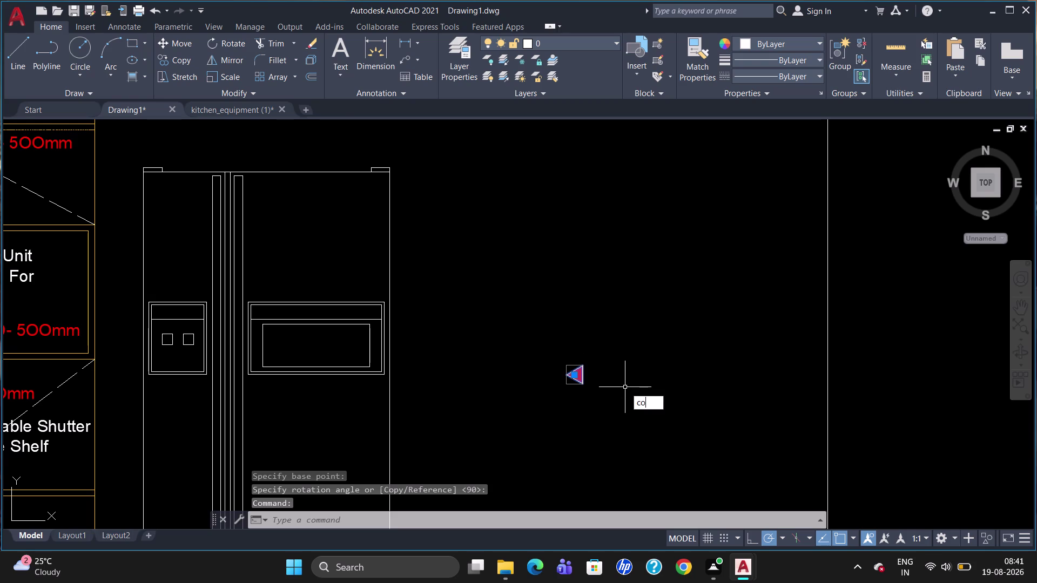
key(Return)
click(566, 373)
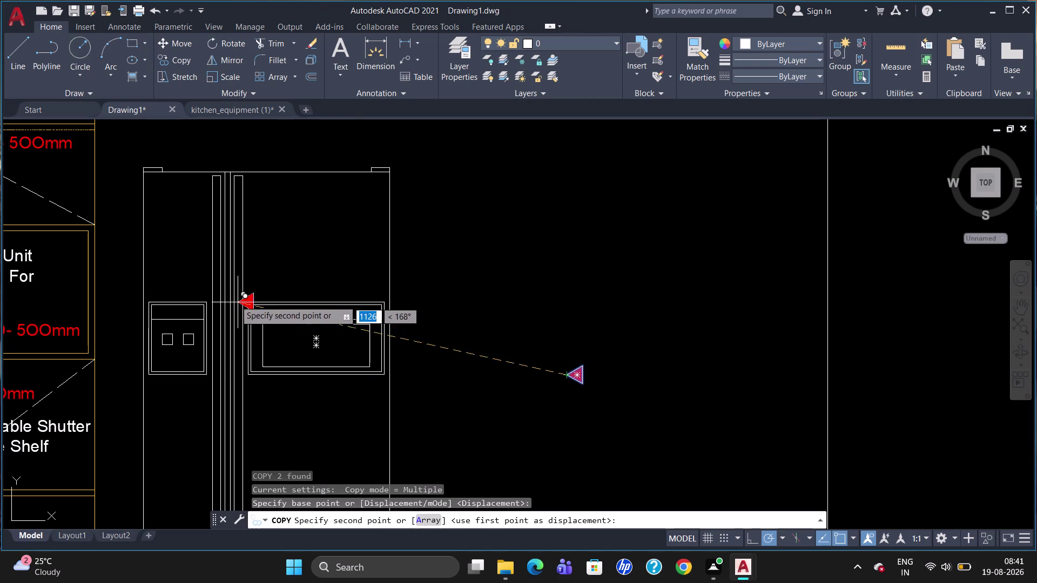
scroll(down, 3)
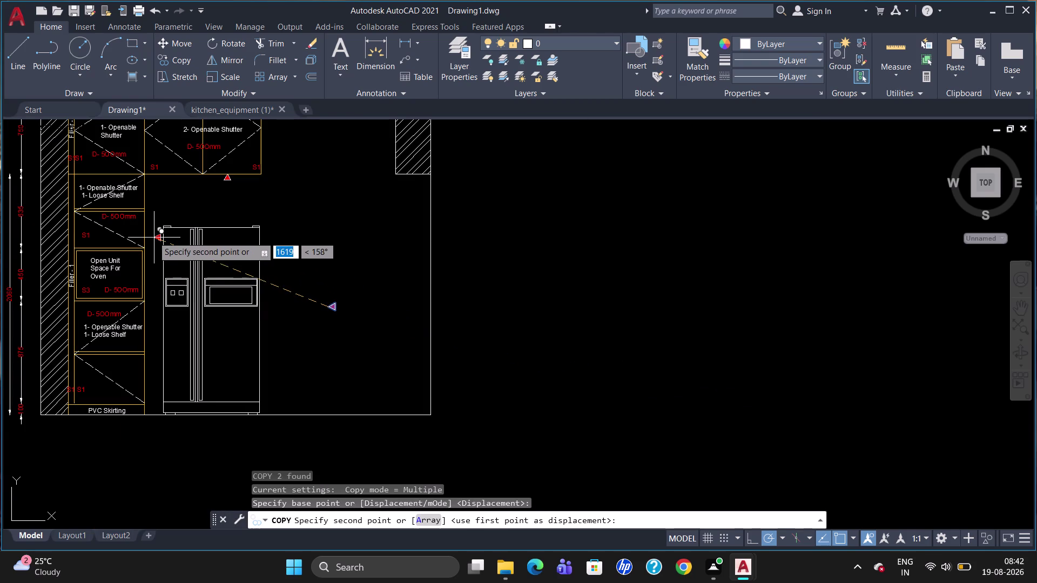
scroll(up, 3)
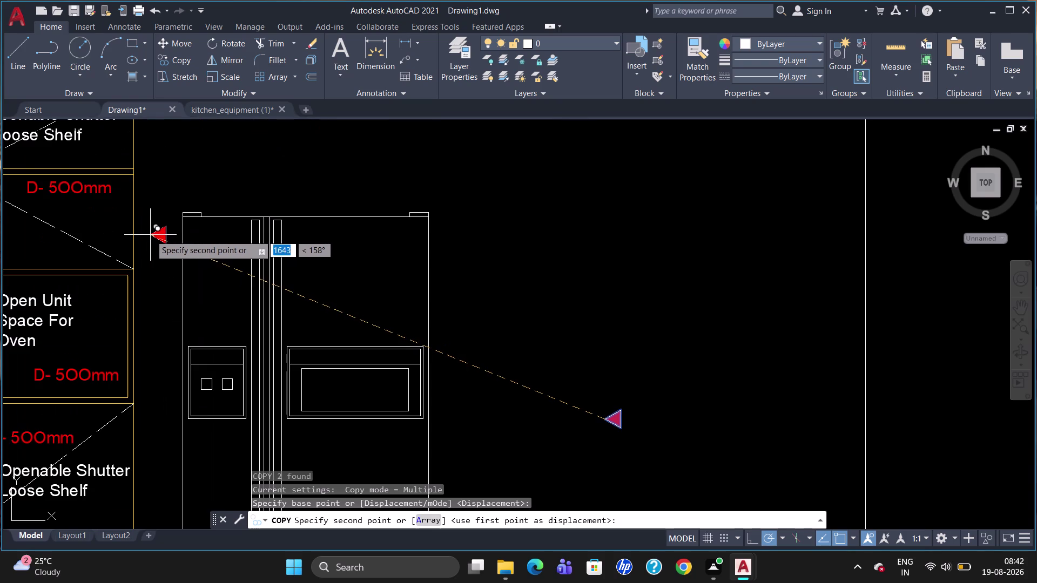
click(142, 237)
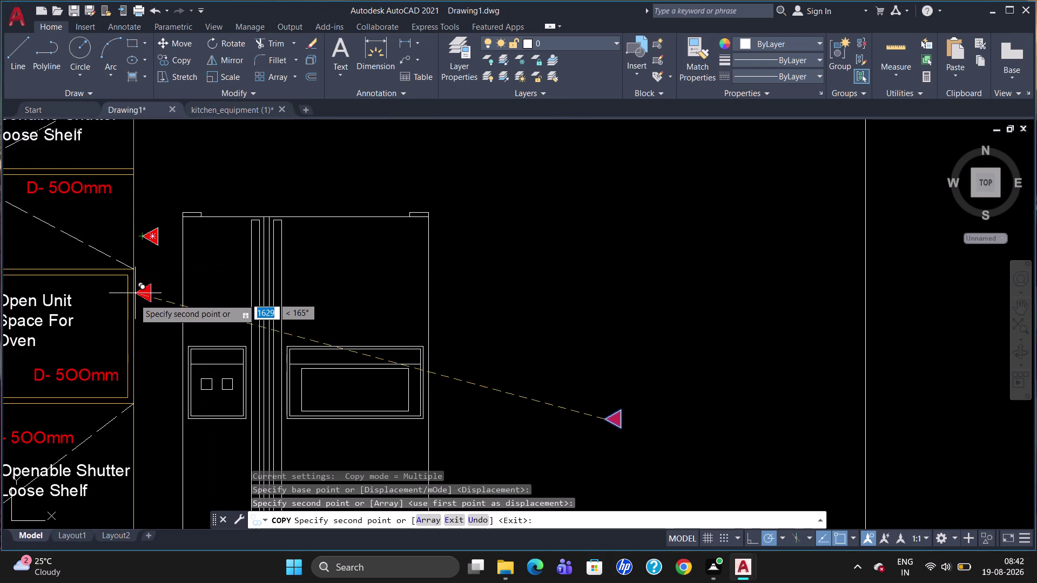
click(140, 342)
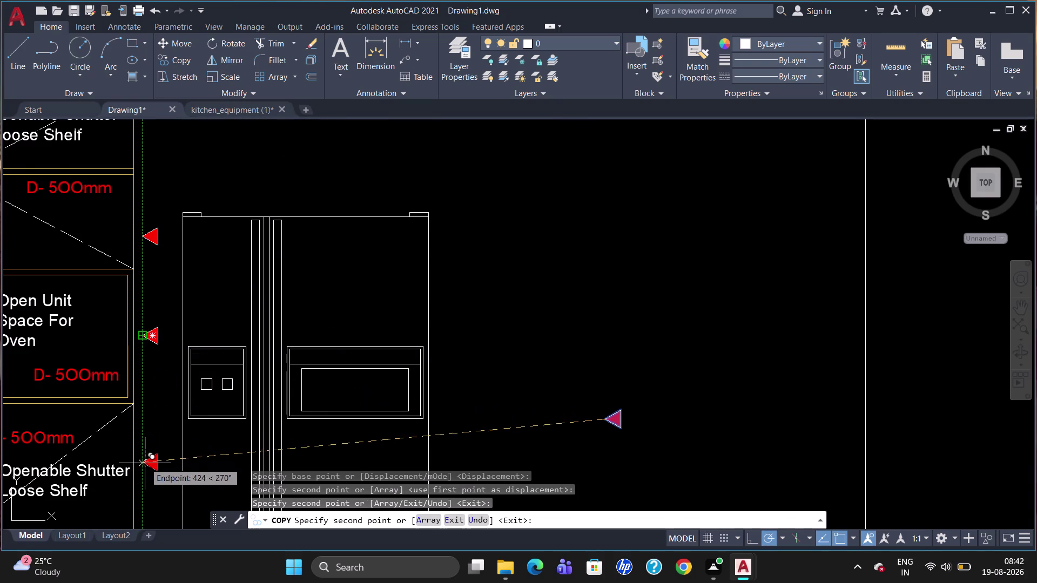
click(145, 470)
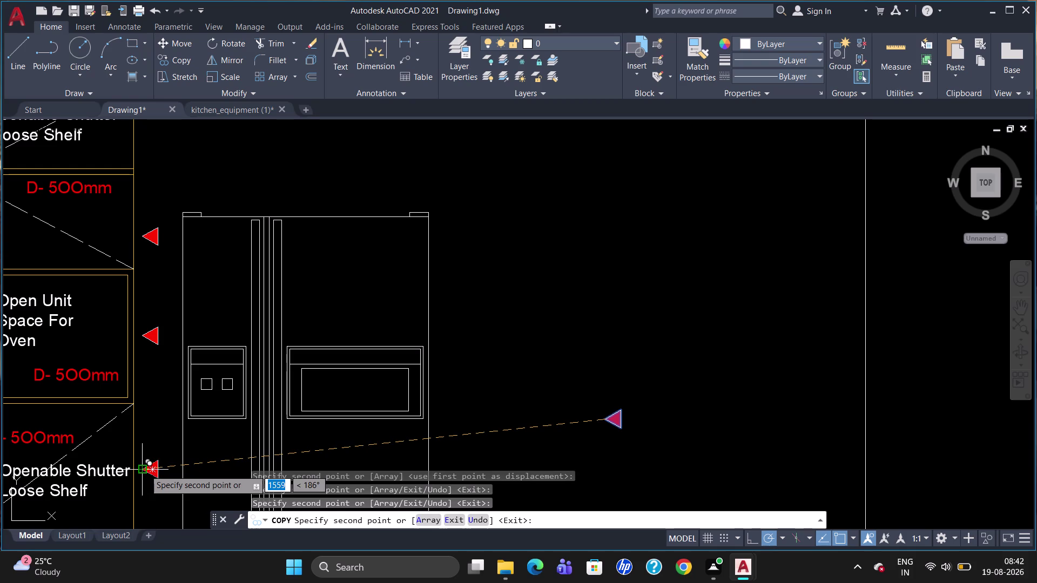
key(Escape)
click(619, 423)
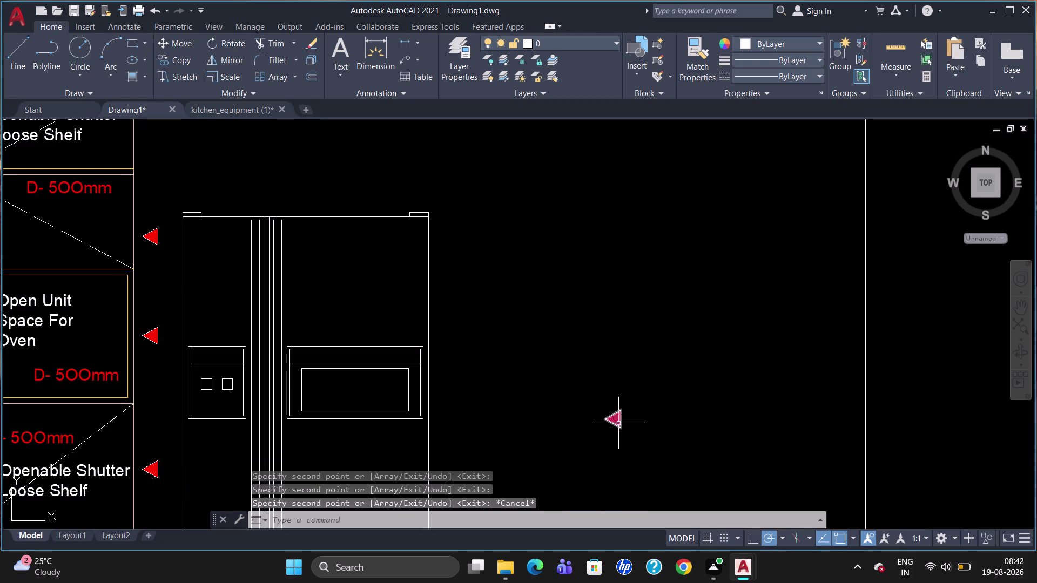
key(Delete)
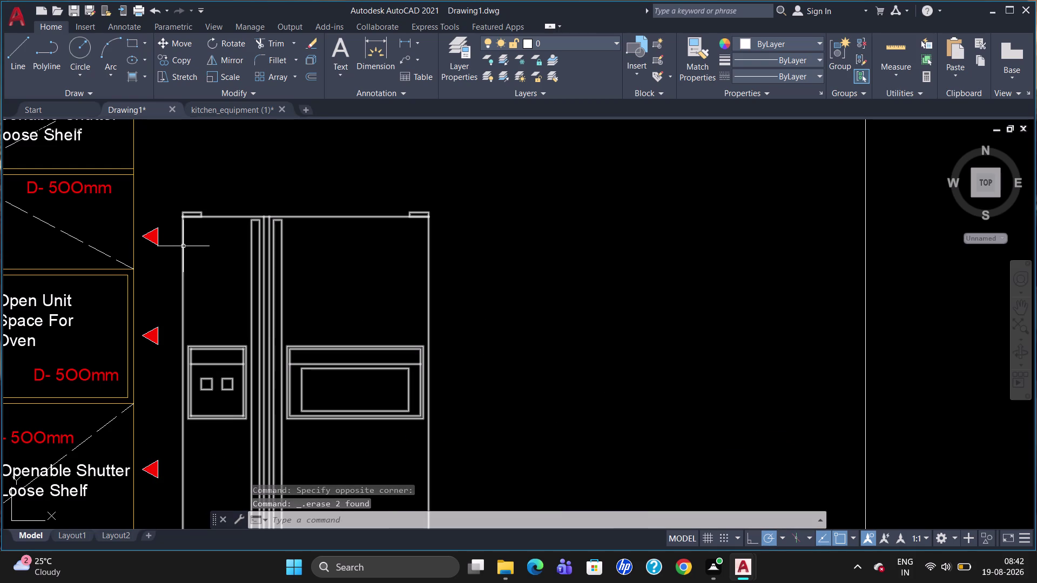
Draw a multiline text box beside the top marker with text height 40.
key(t)
key(Return)
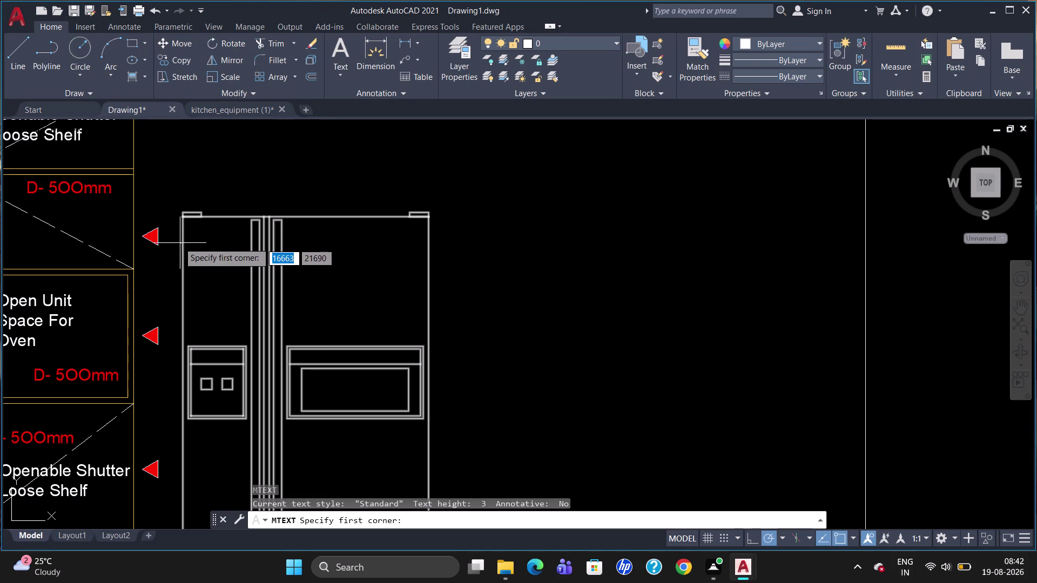
click(169, 231)
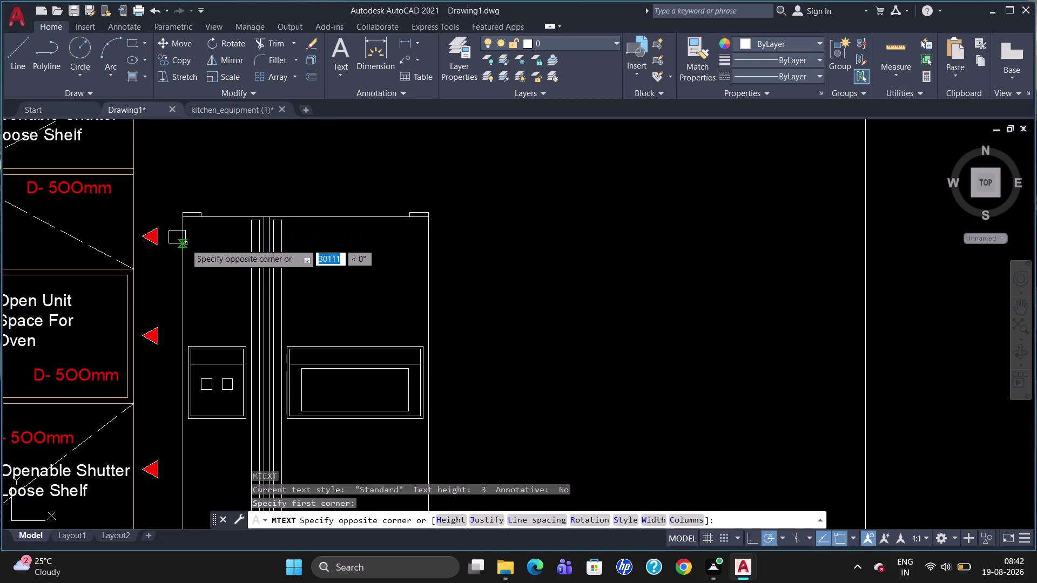
click(188, 243)
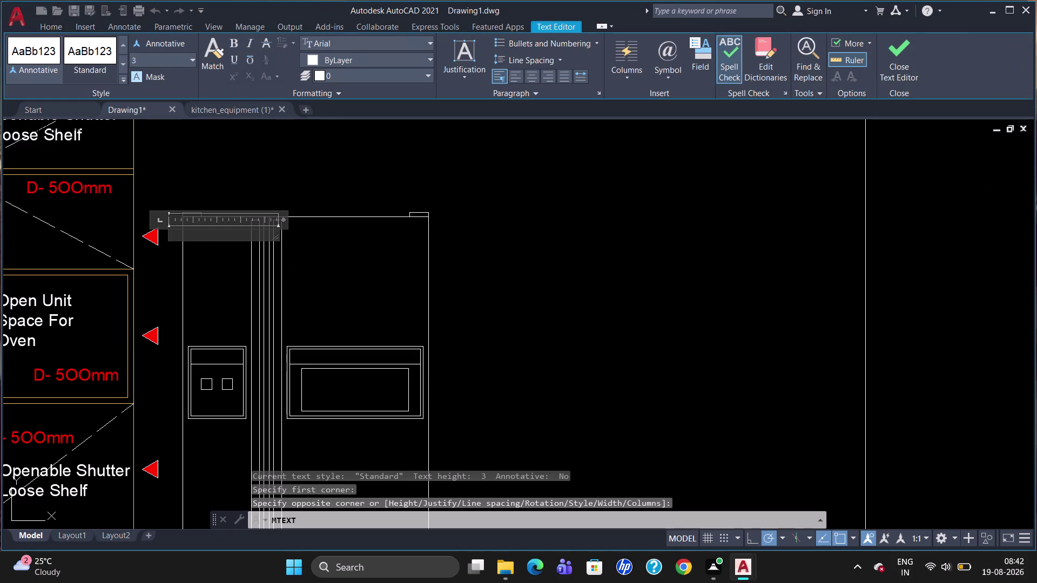
click(160, 61)
key(BackSpace)
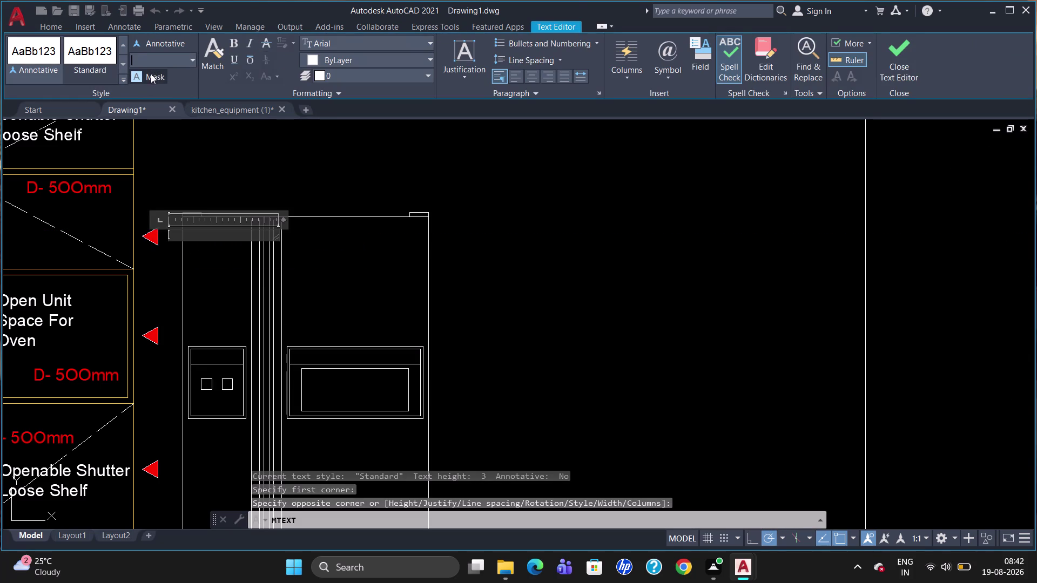
key(4)
key(0)
key(Return)
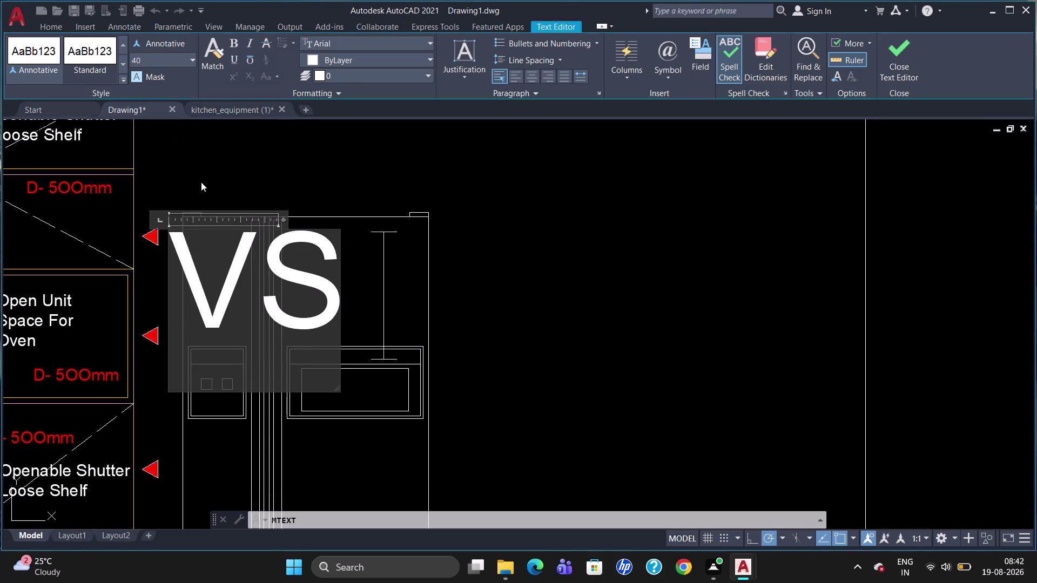
Enter the VS-1 label text and keep the text changes.
key(BackSpace)
text(- 1)
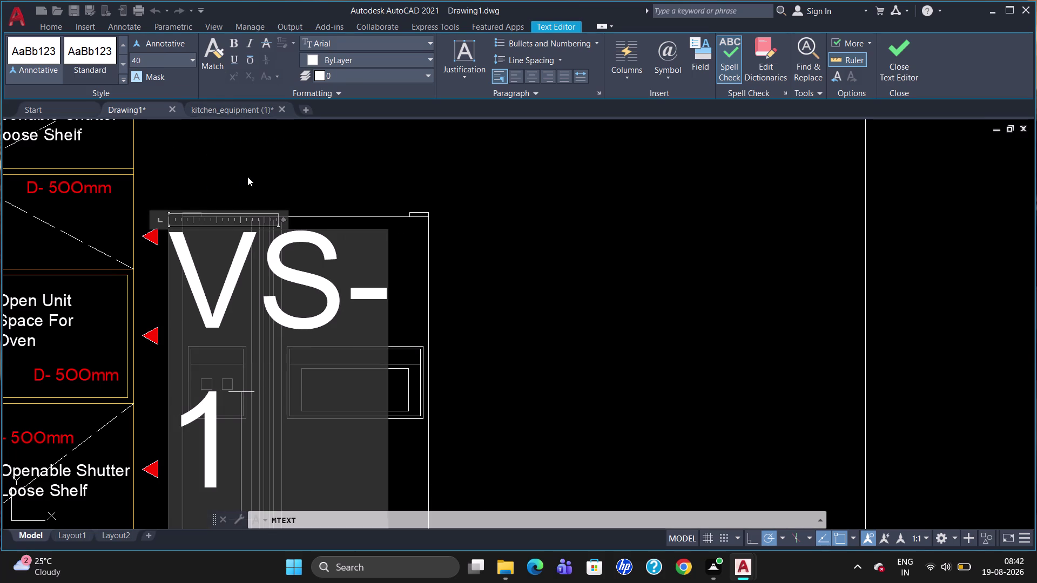
drag(283, 219, 319, 218)
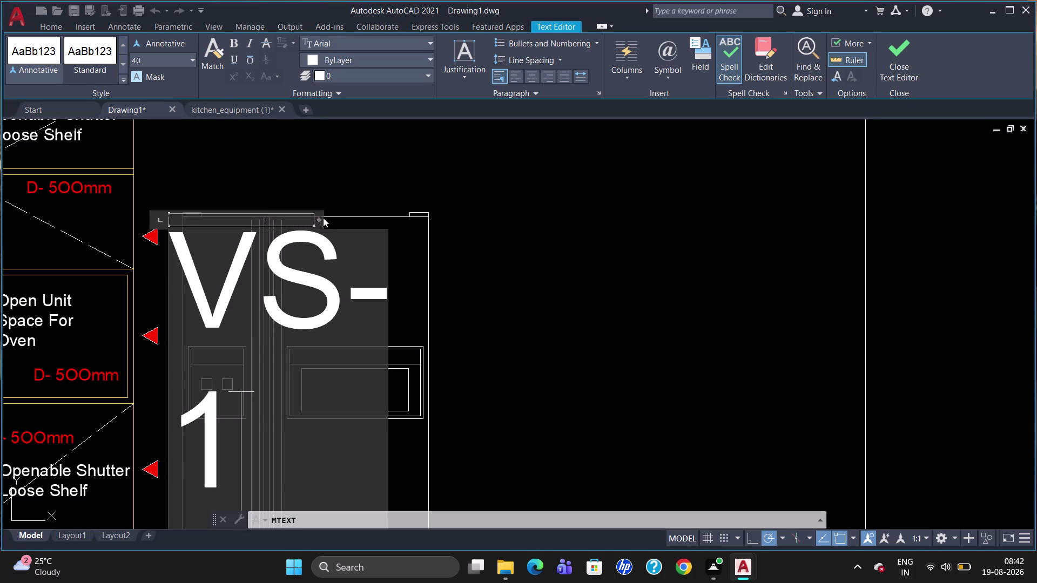
drag(321, 218, 362, 220)
key(Escape)
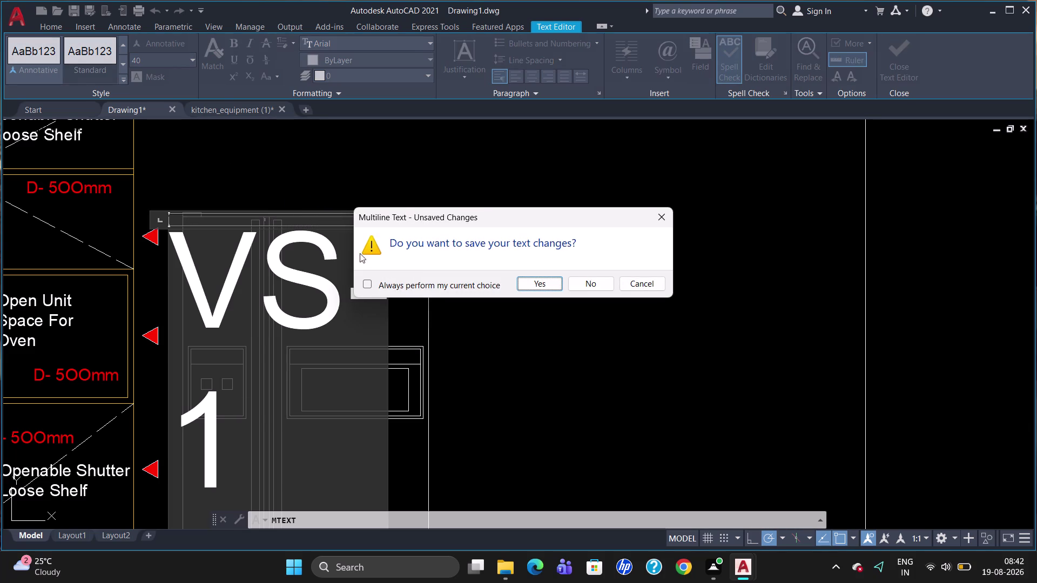
click(542, 279)
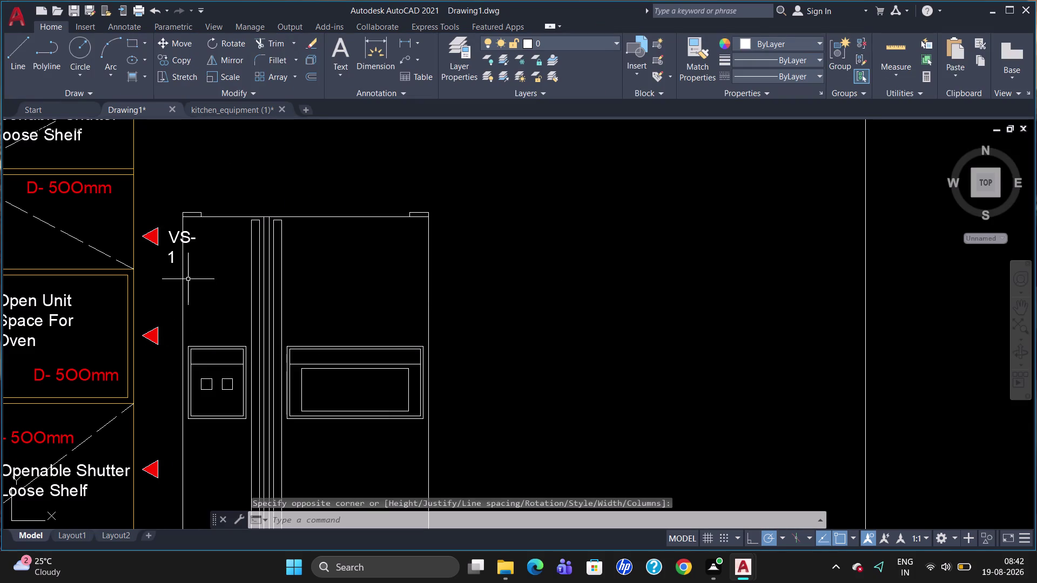
Move the VS-1 tag next to the top red marker.
click(173, 237)
double_click(169, 229)
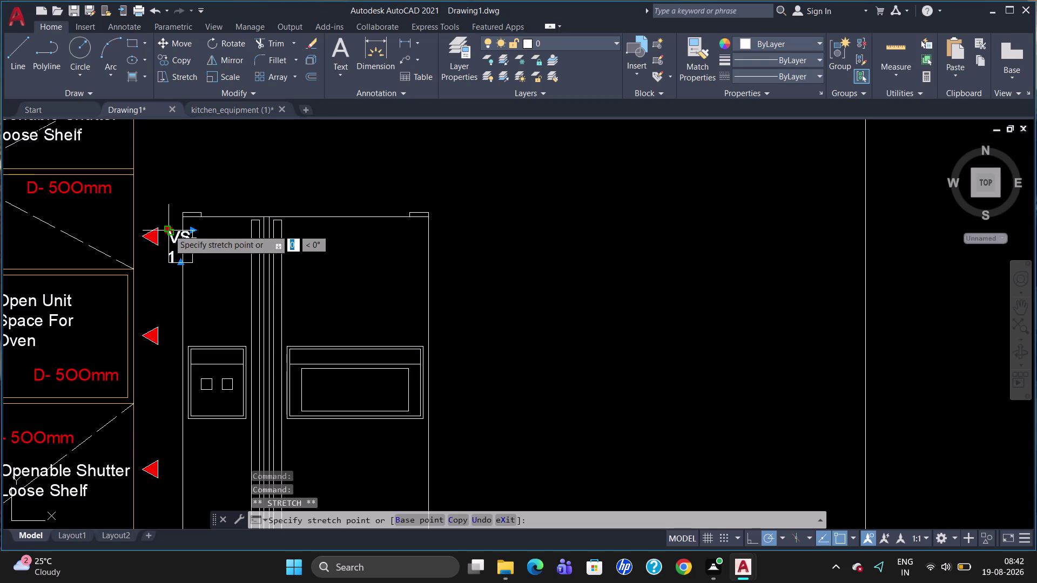
click(163, 232)
Widen the tag's text box so VS-1 fits on one line.
double_click(167, 237)
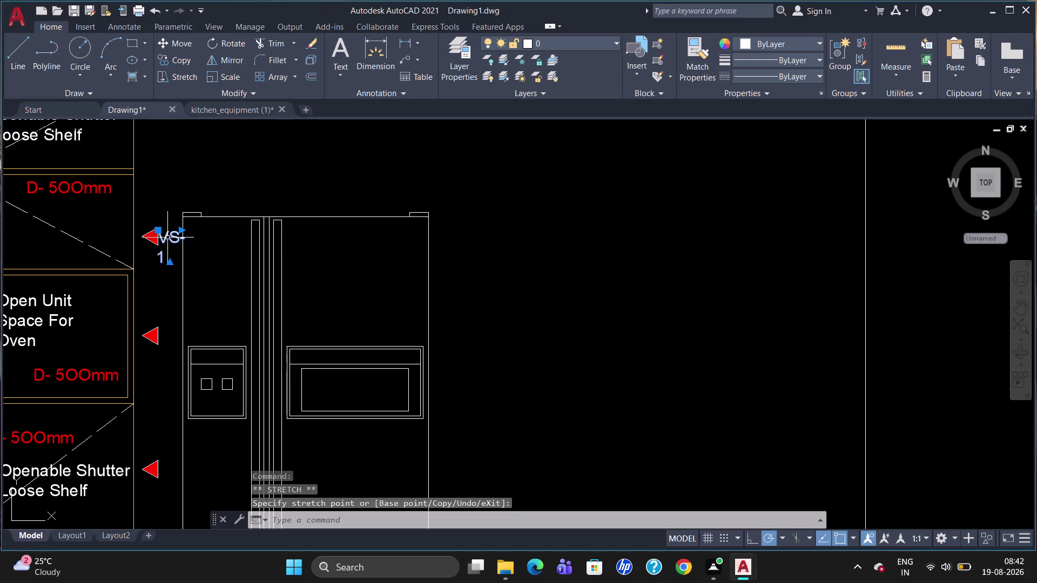
drag(182, 216, 188, 217)
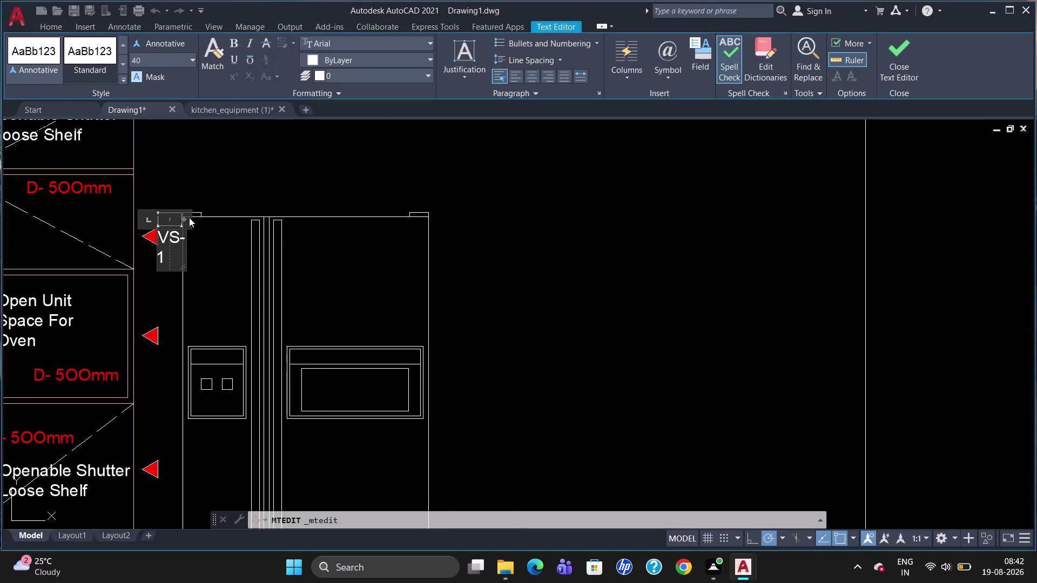
drag(188, 218, 198, 218)
drag(183, 219, 201, 216)
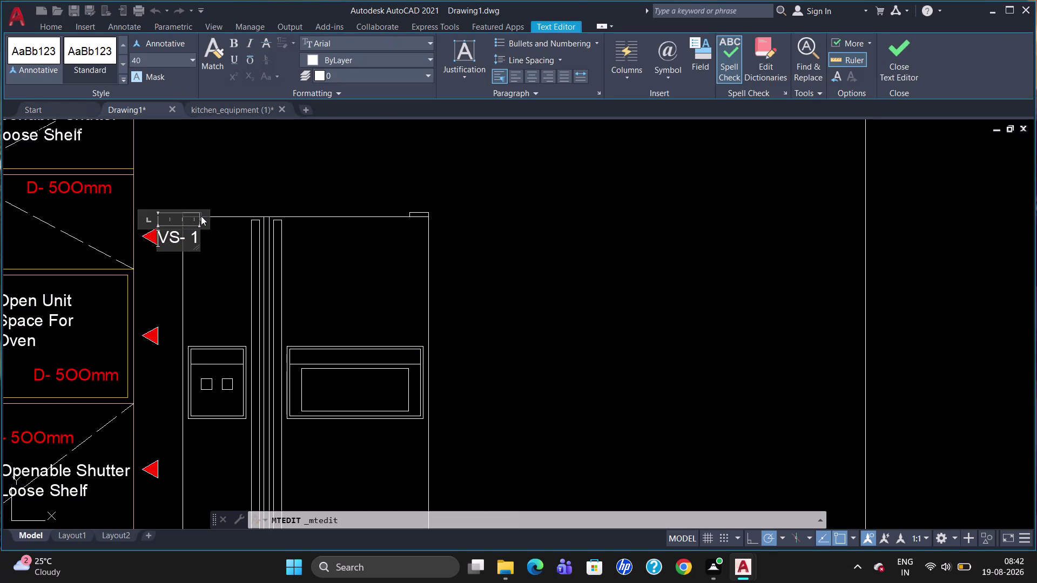
click(179, 245)
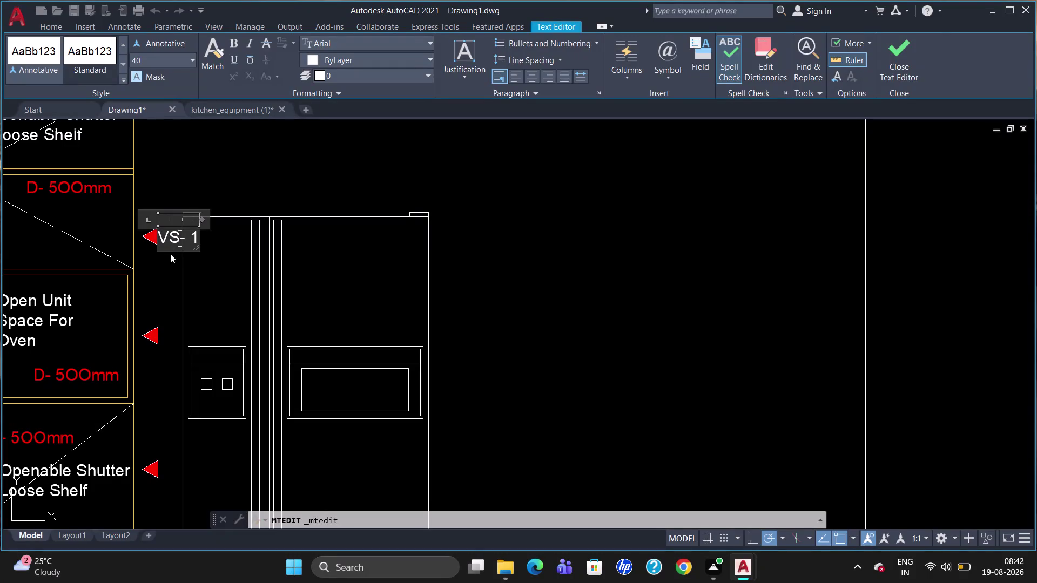
key(Escape)
click(549, 281)
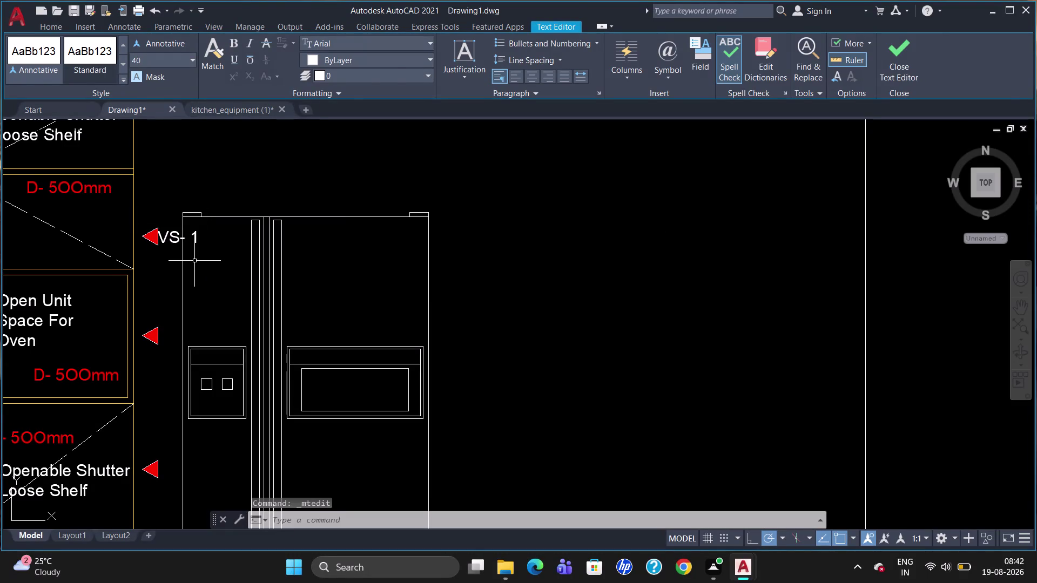
Try moving the VS- 1 tag, then cancel the move.
click(166, 232)
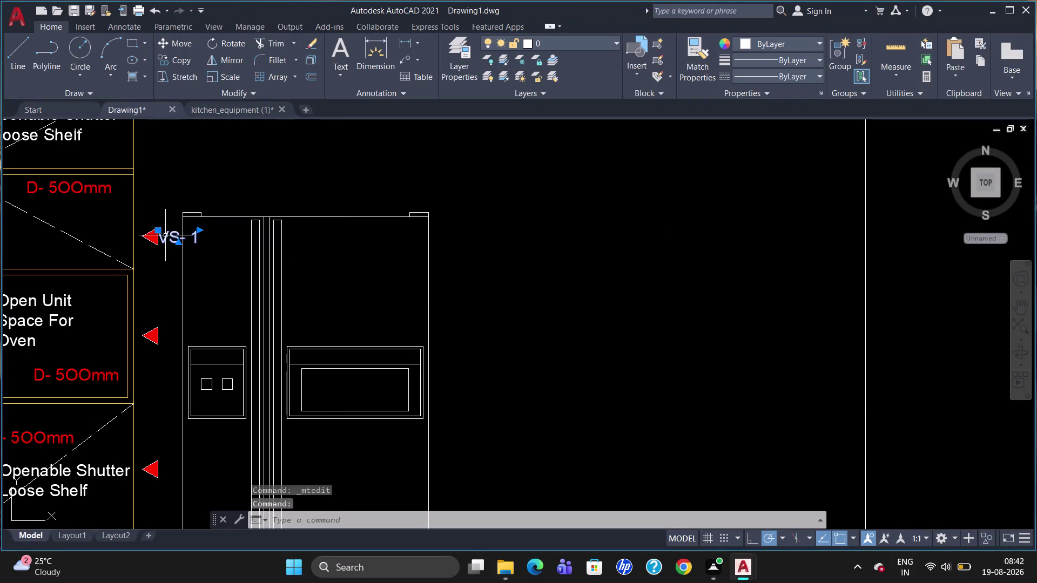
click(160, 231)
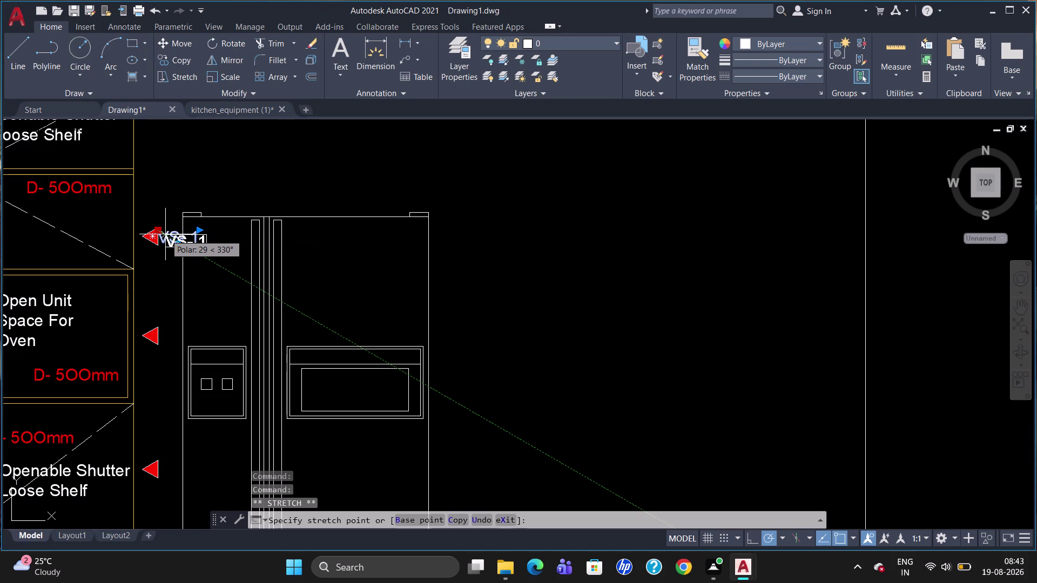
click(165, 235)
key(Escape)
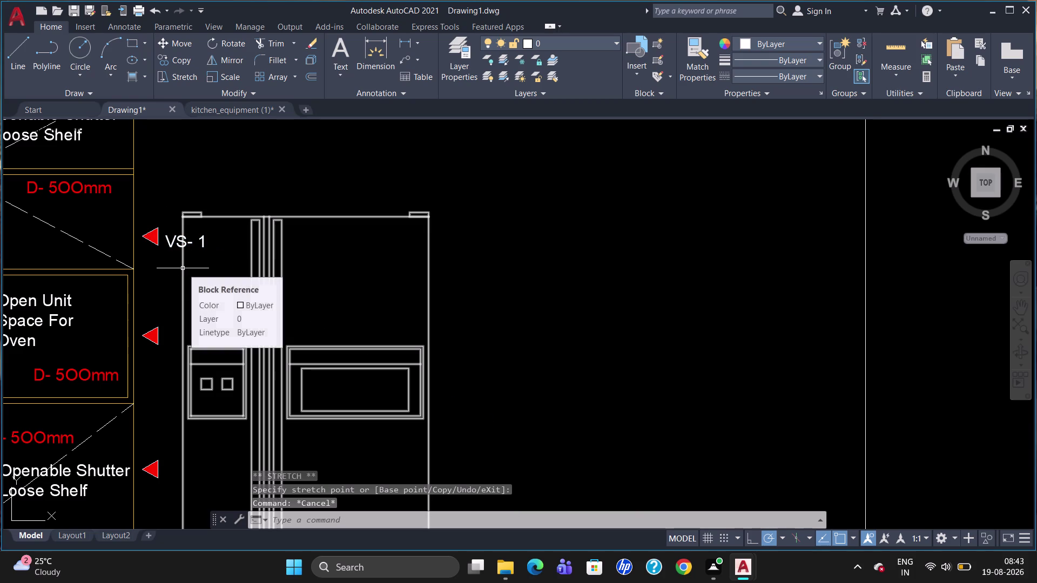
Reposition the VS- 1 tag just right of the top marker.
click(176, 241)
click(164, 235)
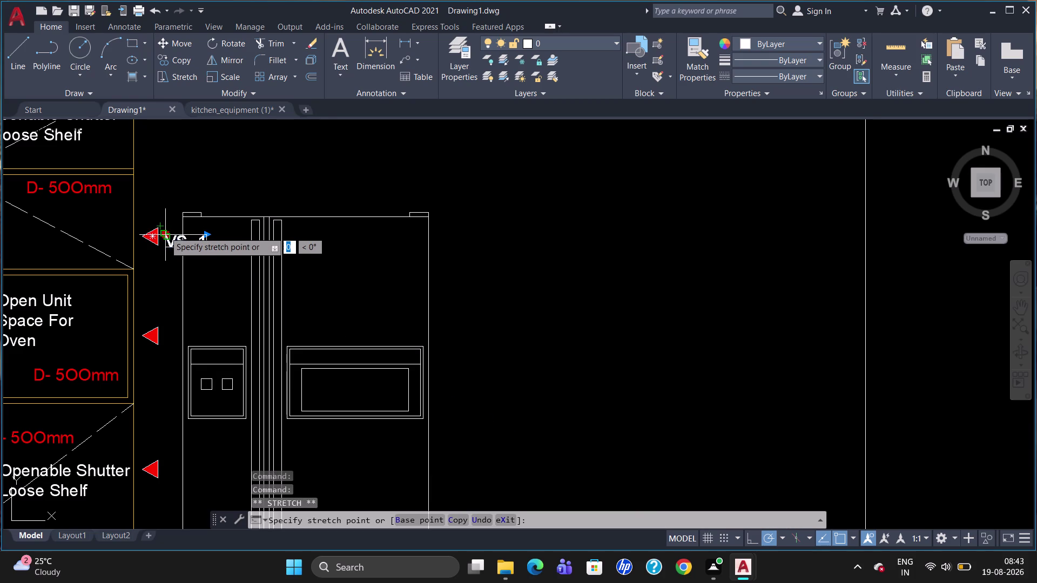
click(165, 230)
click(169, 235)
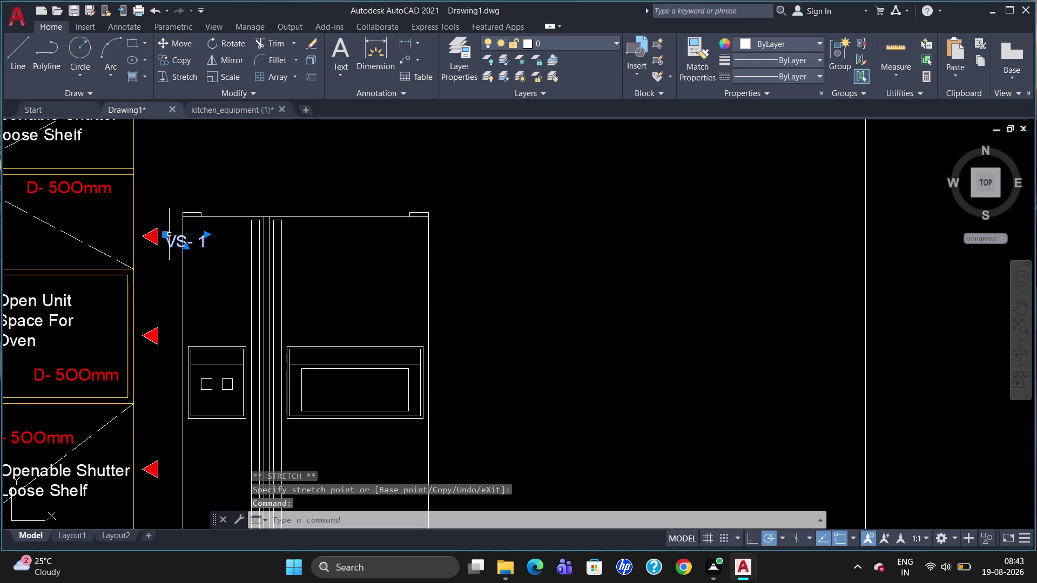
click(167, 233)
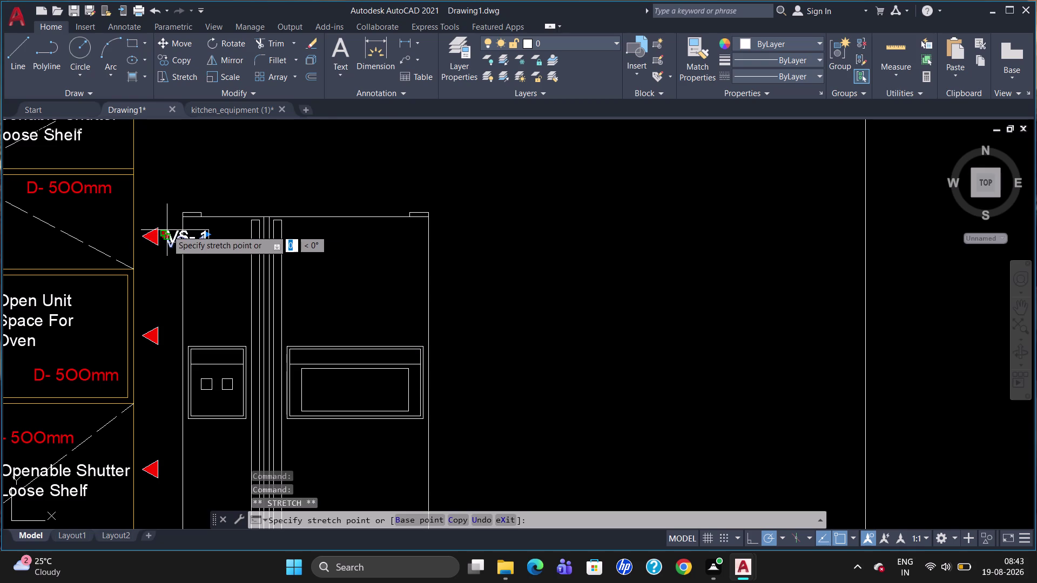
click(167, 230)
double_click(164, 234)
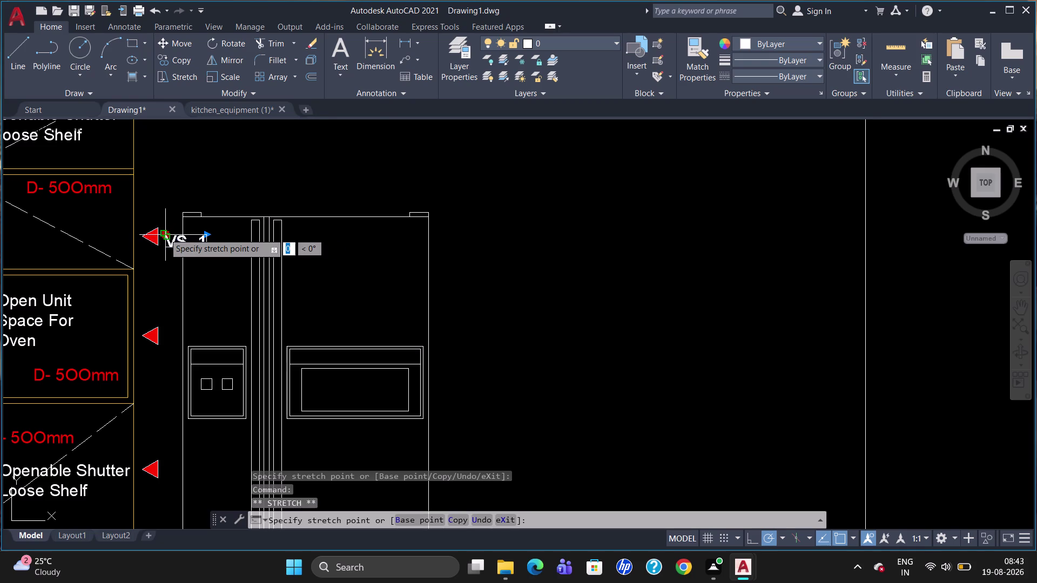
click(165, 231)
key(Escape)
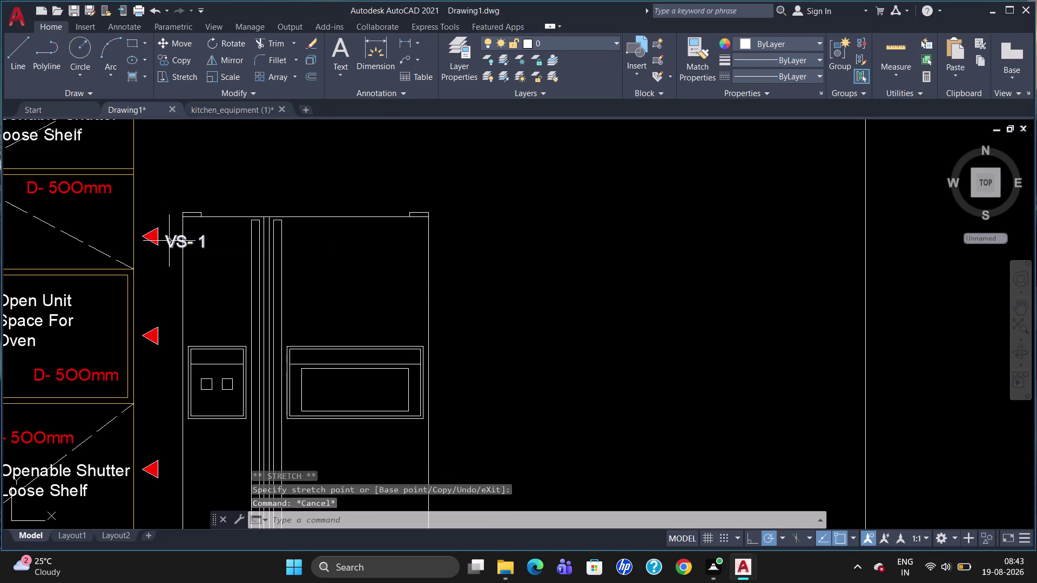
click(171, 241)
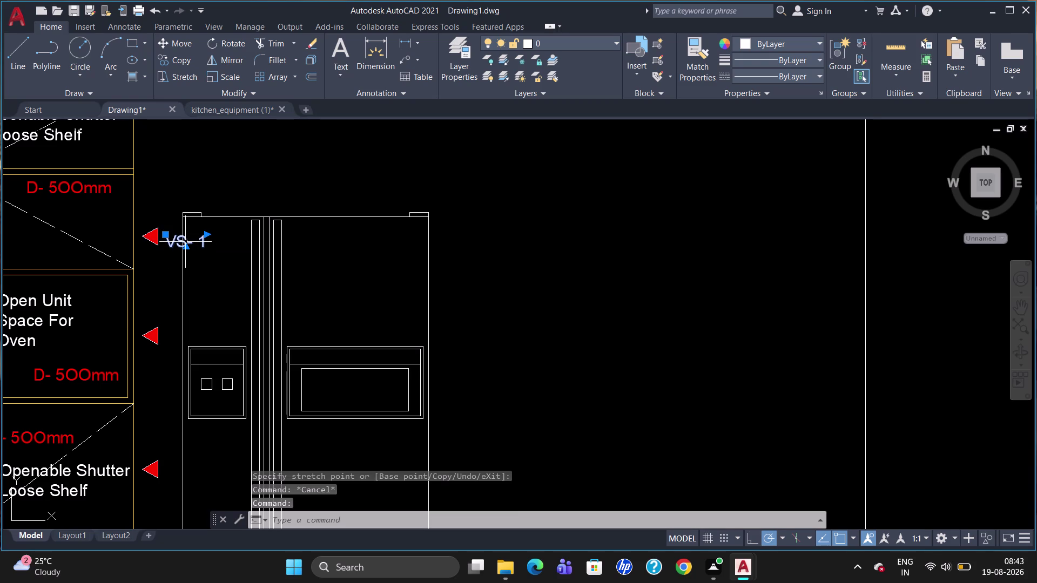
Highlight all of the VS- 1 tag text, apply Bold, and keep the change.
double_click(186, 241)
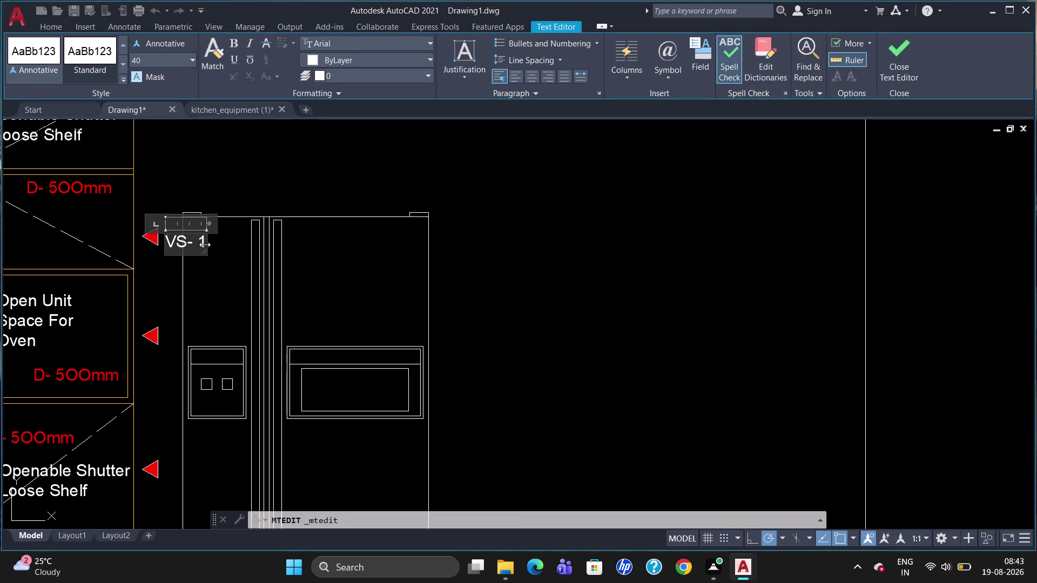
key(Right)
key(Right)
key(Right)
drag(202, 242, 176, 248)
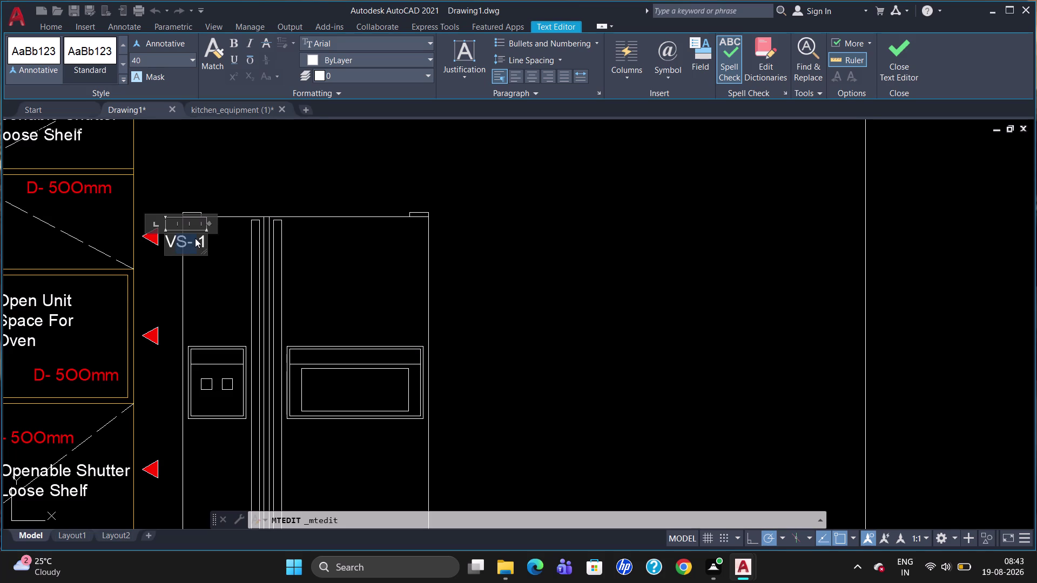
click(204, 241)
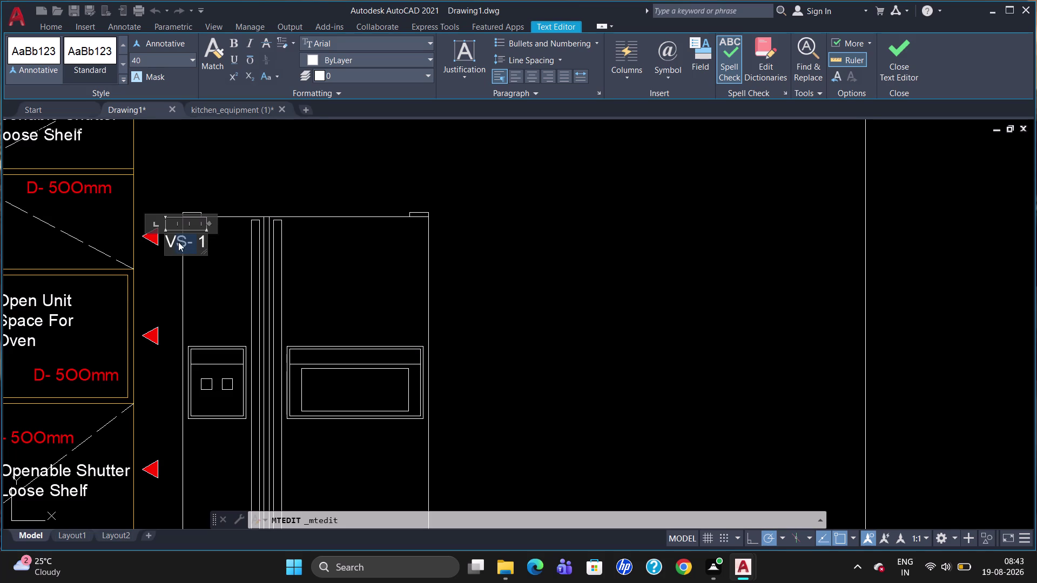
double_click(177, 239)
click(170, 239)
drag(171, 238, 216, 239)
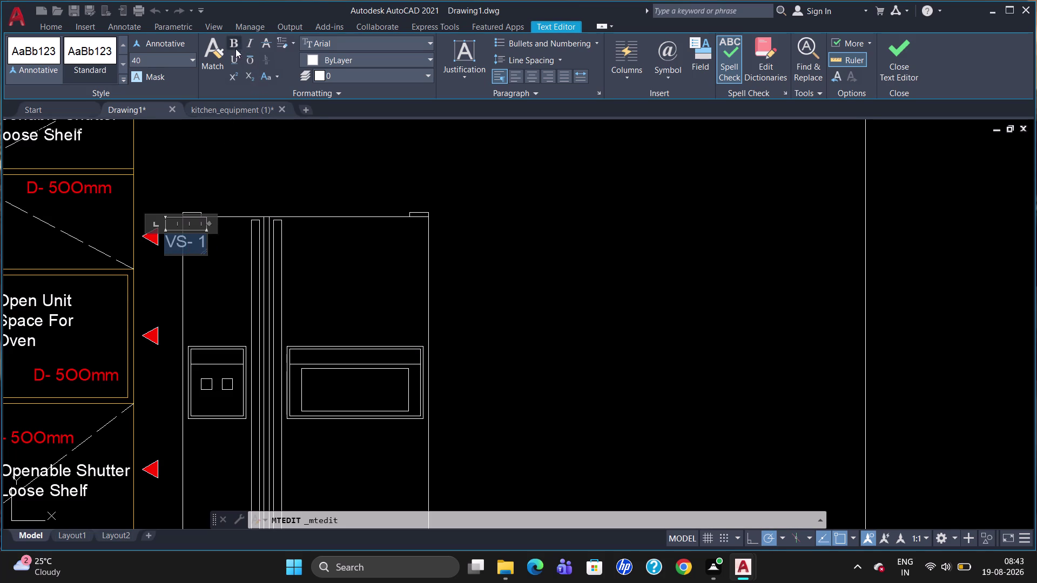
click(234, 44)
key(Escape)
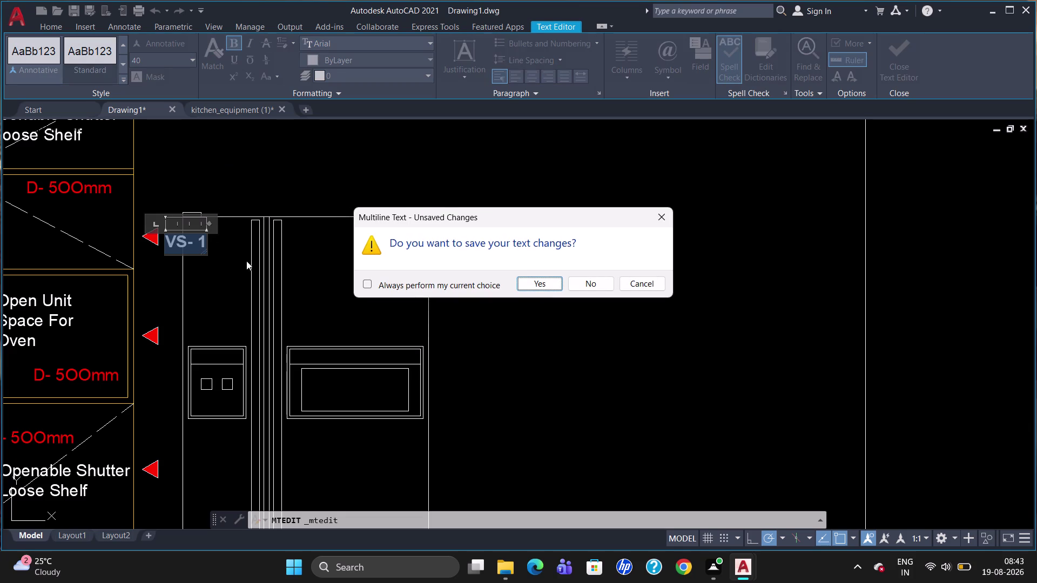
click(541, 285)
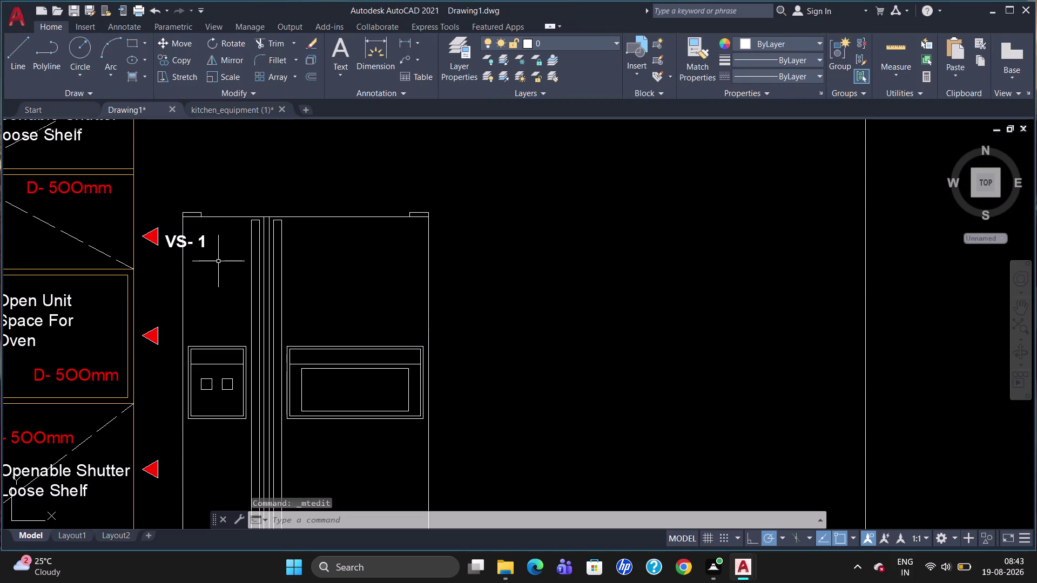
click(188, 231)
Copy the bold VS- 1 tag beside the middle and lowest red markers.
click(183, 238)
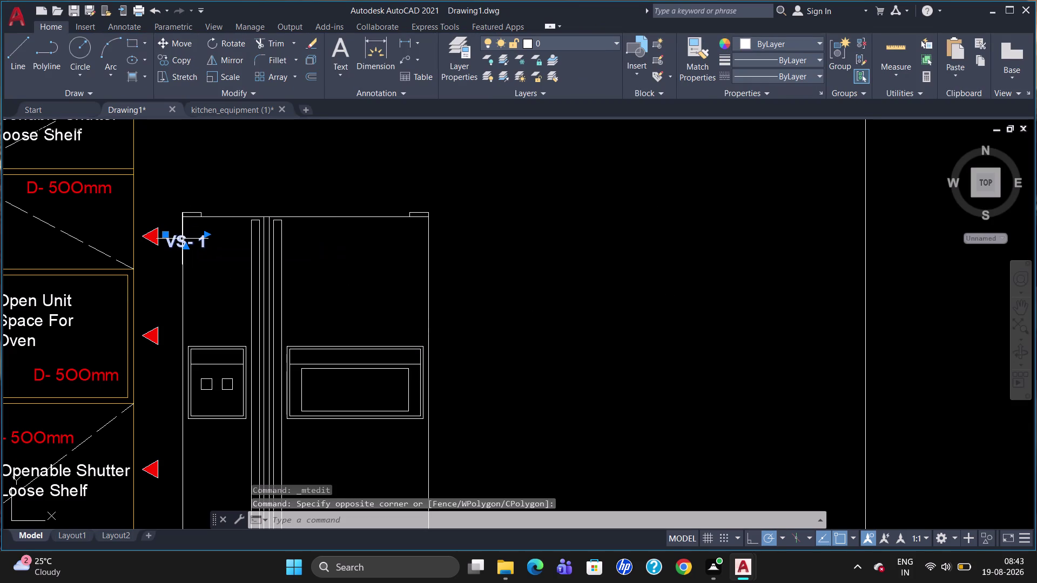
key(c)
key(o)
key(Return)
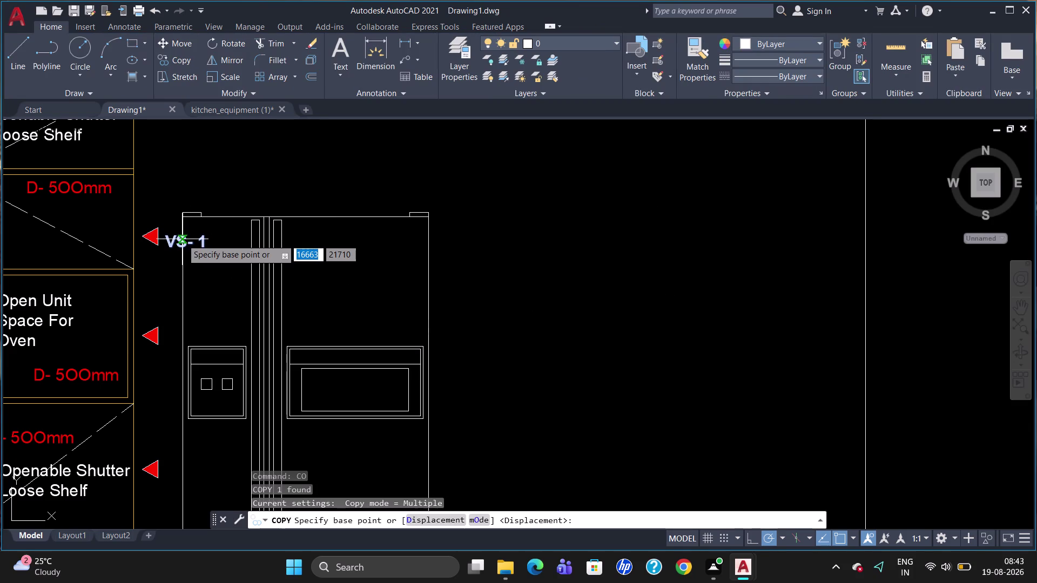
click(167, 236)
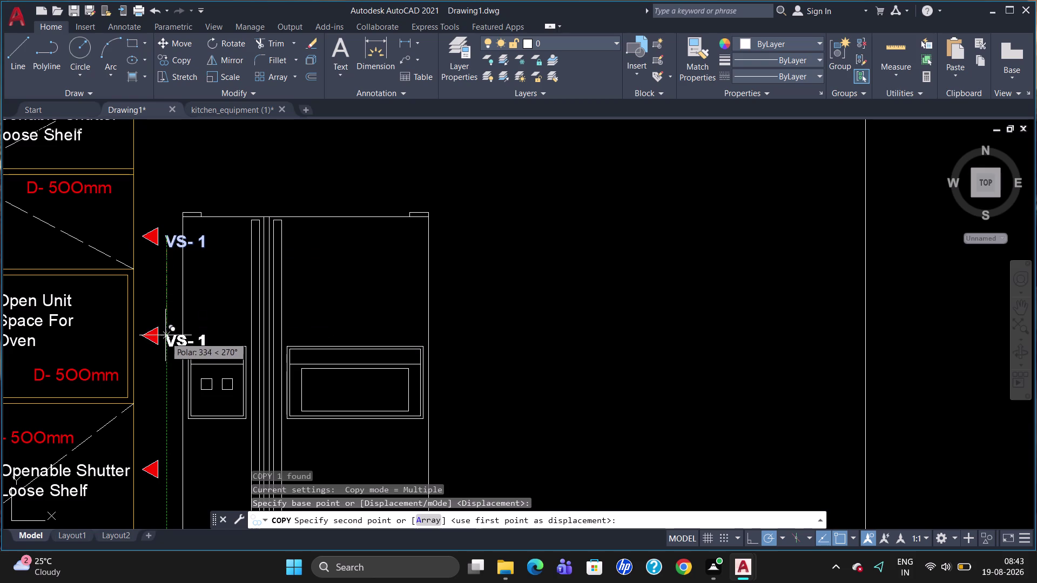
scroll(up, 3)
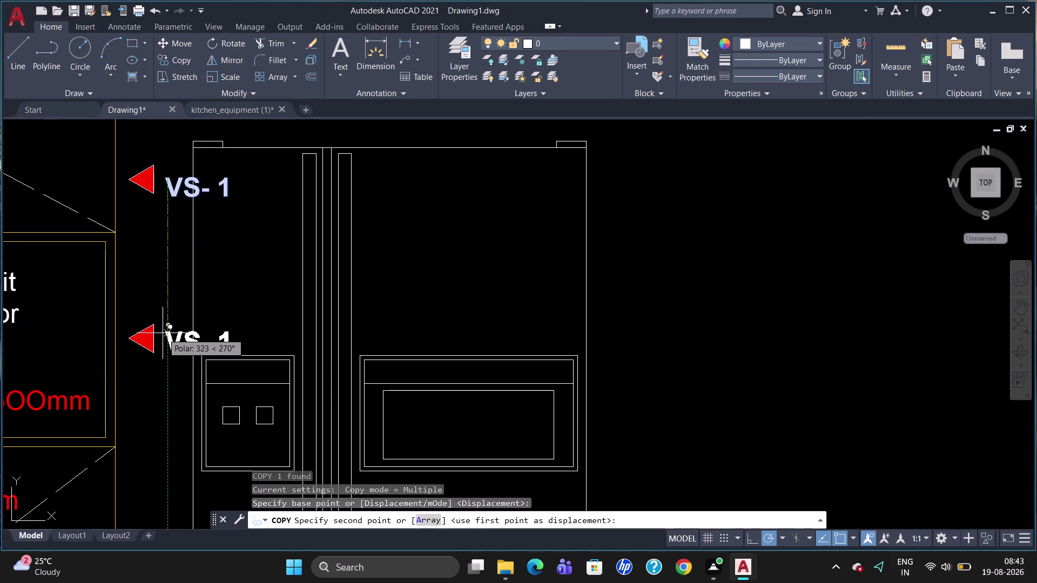
click(161, 333)
scroll(down, 3)
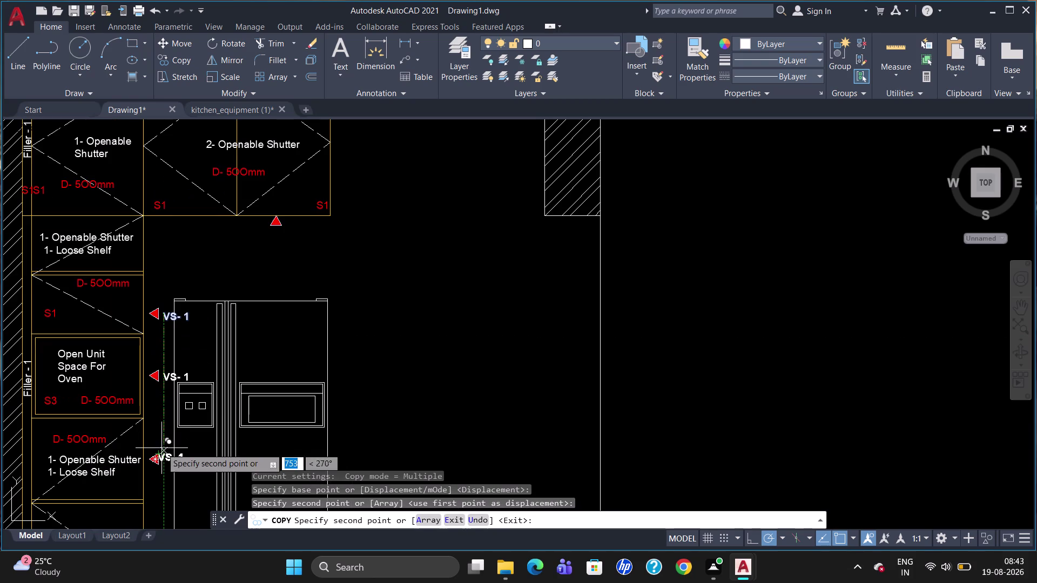
scroll(up, 3)
click(162, 458)
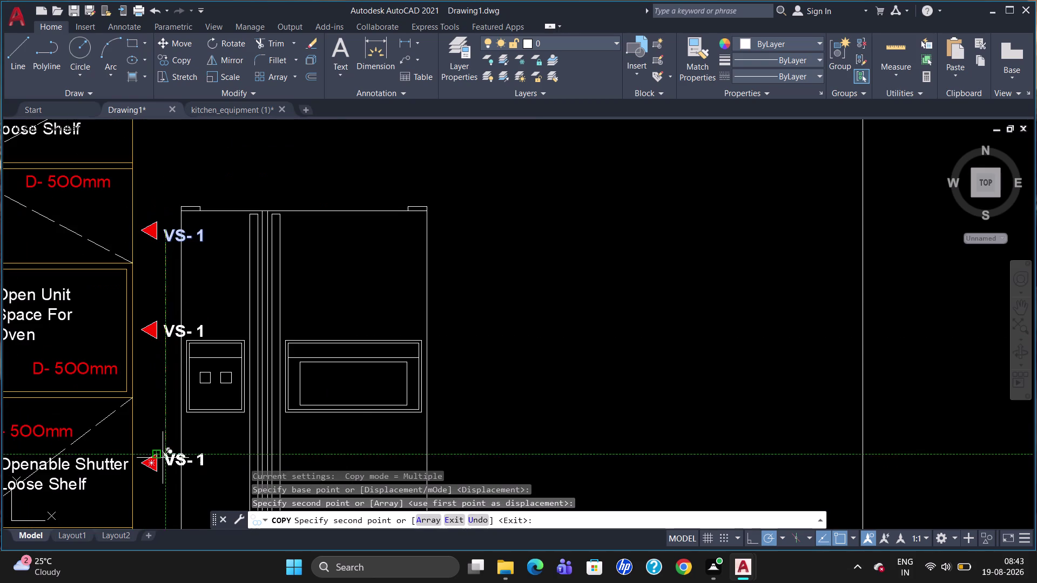
Place another copy near the top above the refrigerator and grip-adjust its position.
scroll(down, 3)
scroll(up, 3)
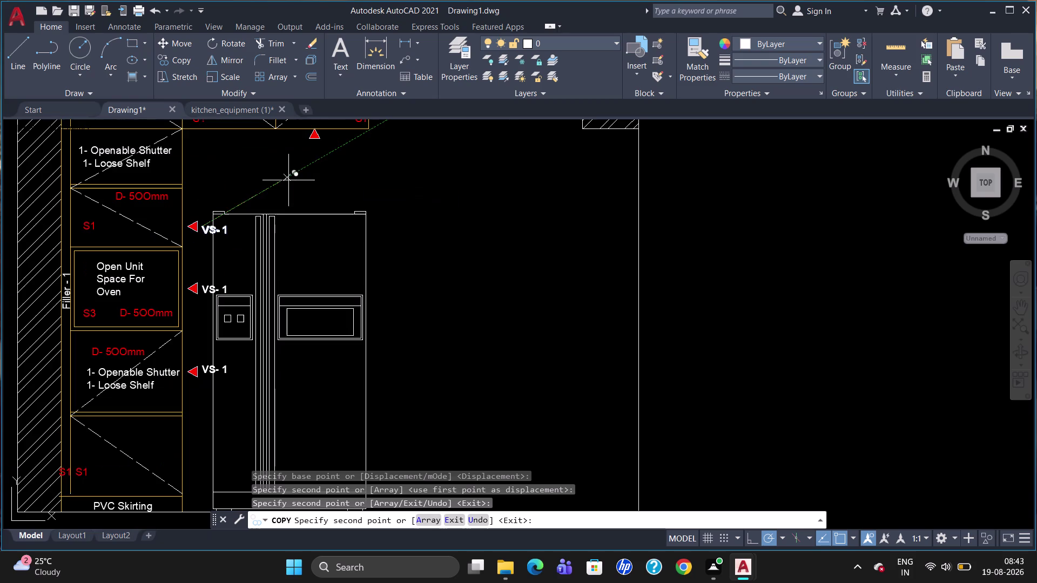
click(309, 144)
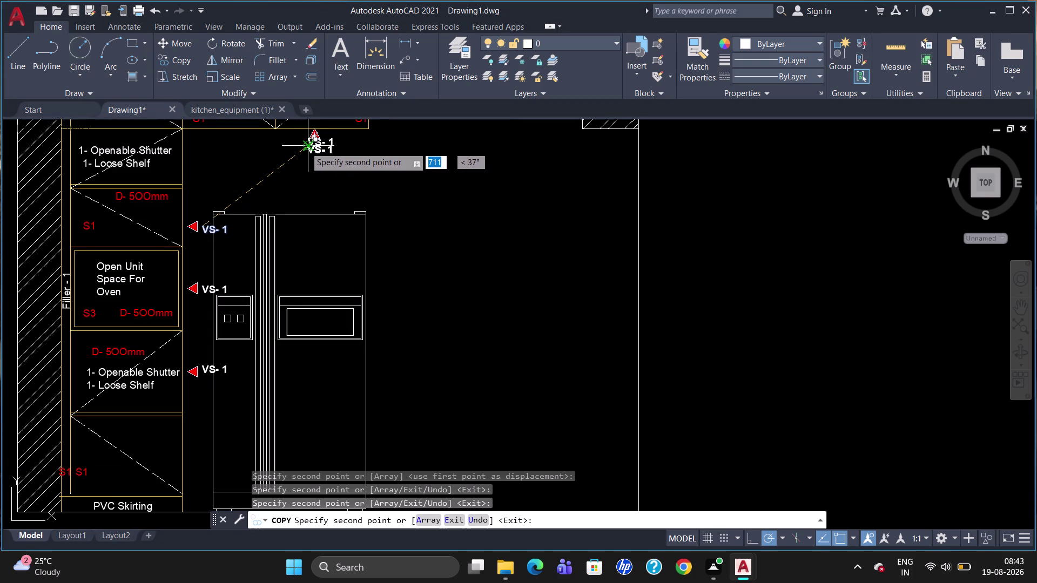
key(Escape)
click(317, 142)
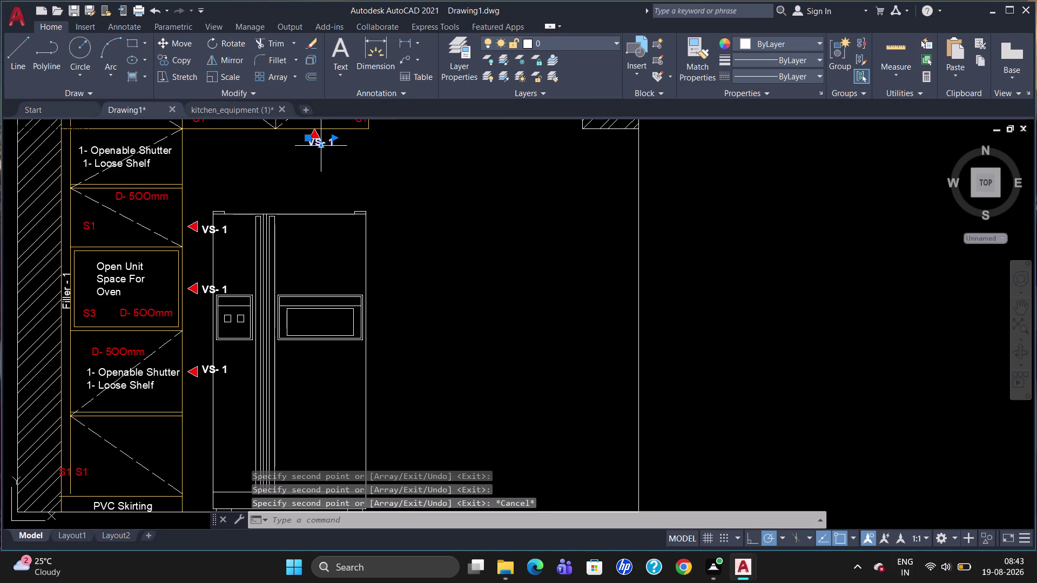
click(305, 137)
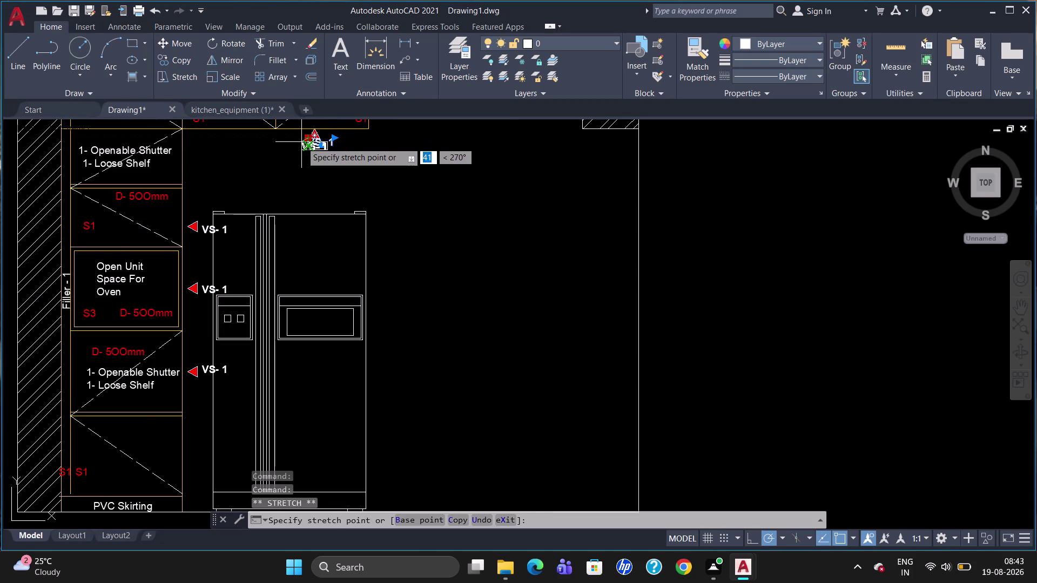
click(303, 143)
key(Escape)
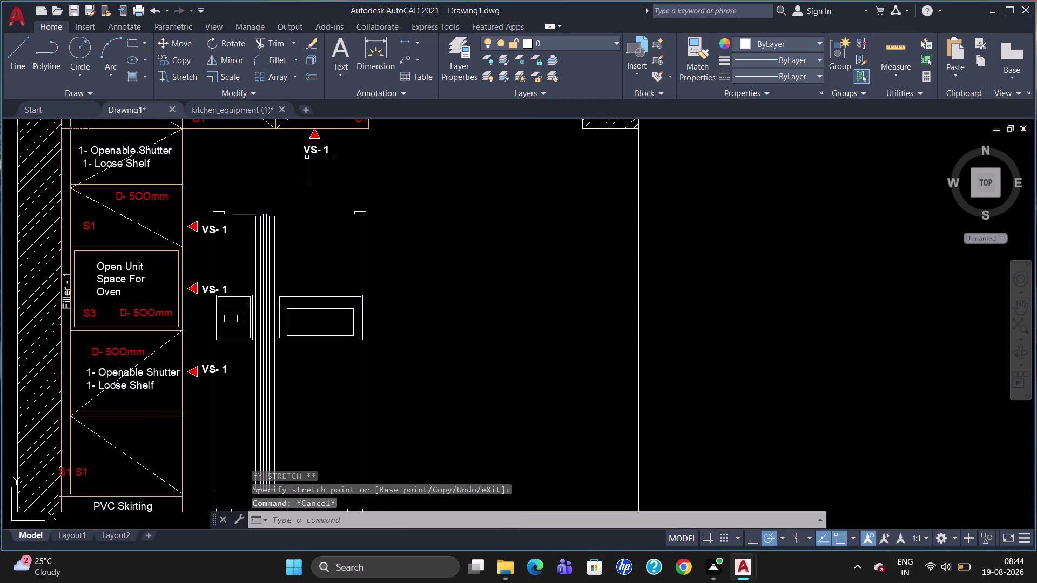
scroll(down, 3)
scroll(up, 3)
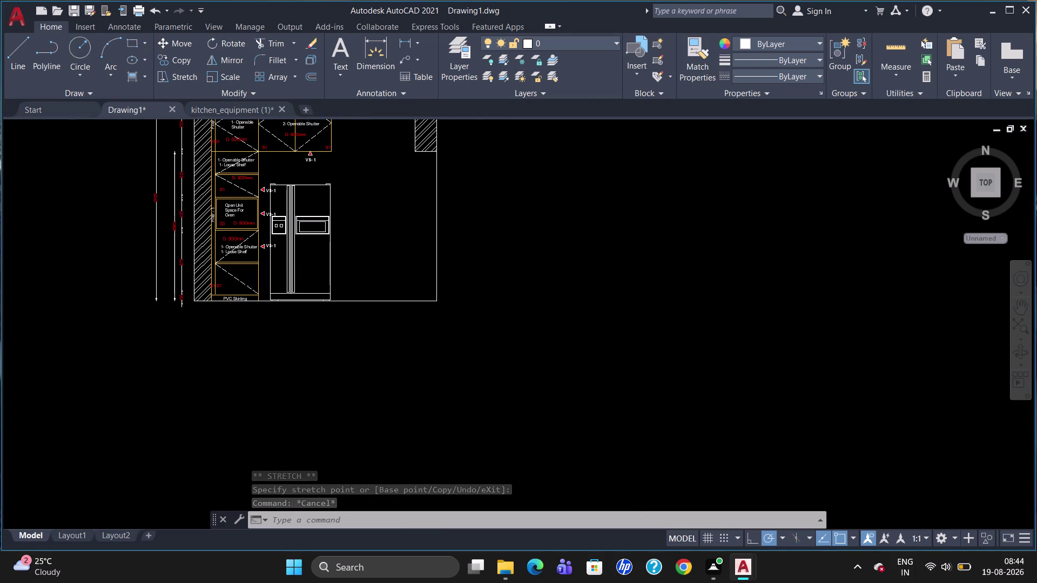
scroll(down, 3)
scroll(up, 3)
scroll(down, 3)
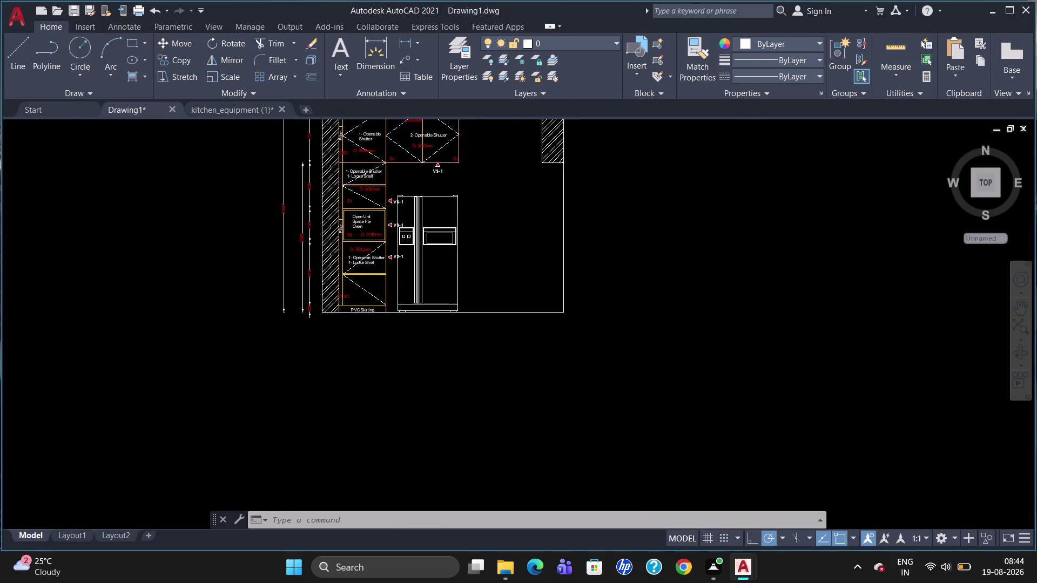
scroll(up, 3)
scroll(up, 3)
scroll(down, 3)
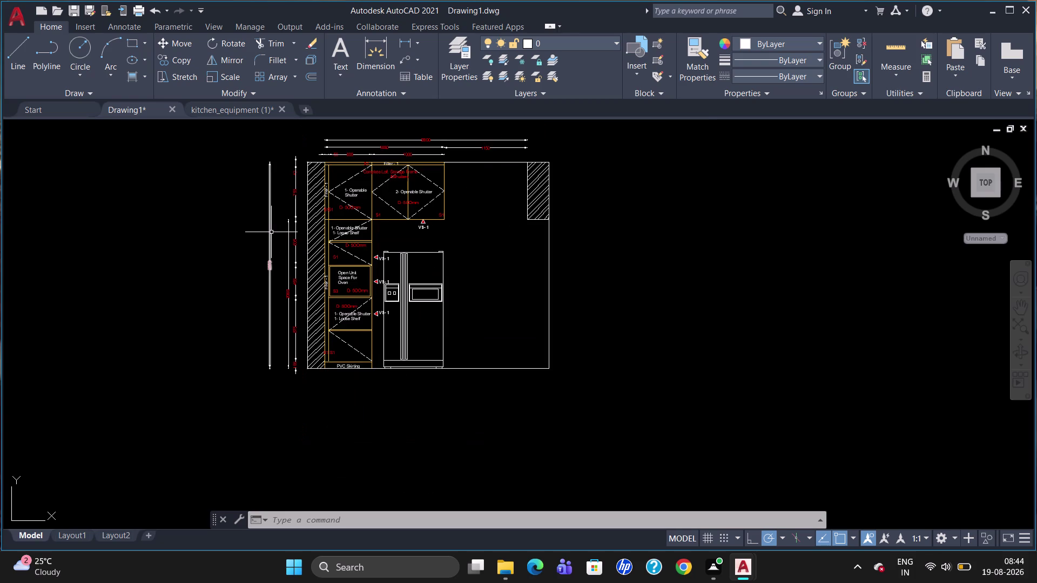
text(DLI)
key(Return)
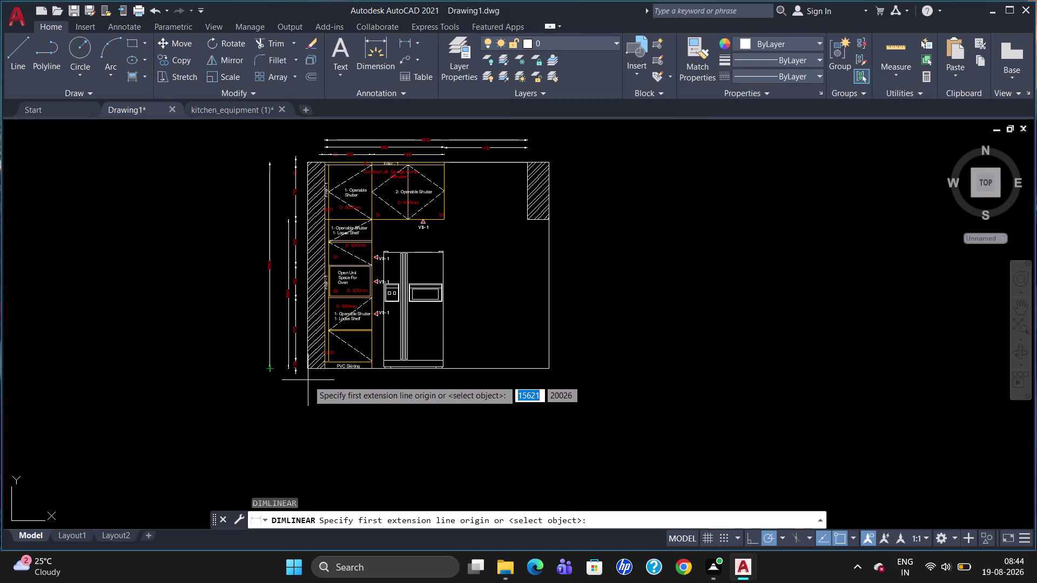
scroll(up, 3)
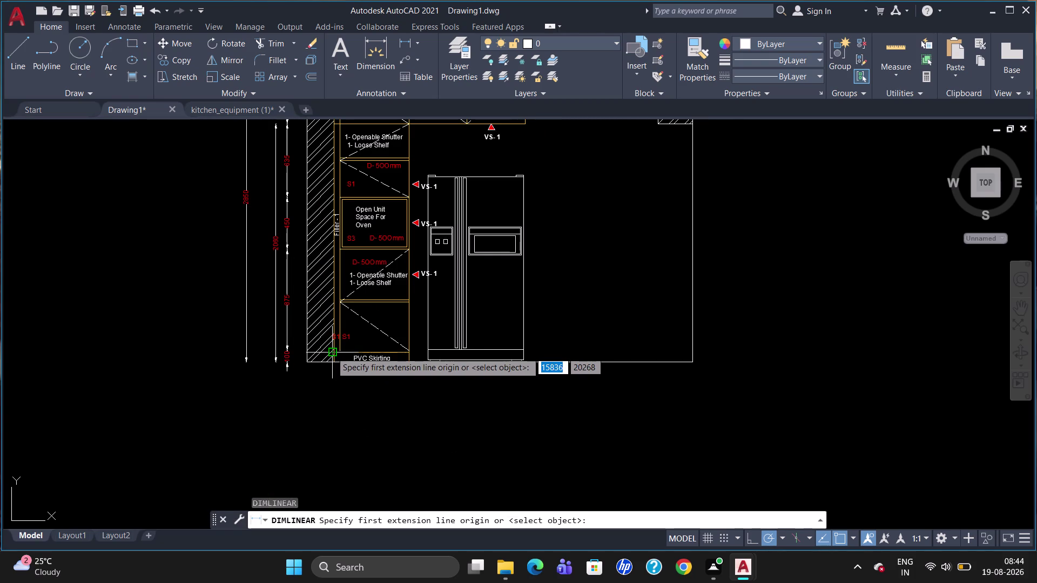
click(331, 352)
click(340, 350)
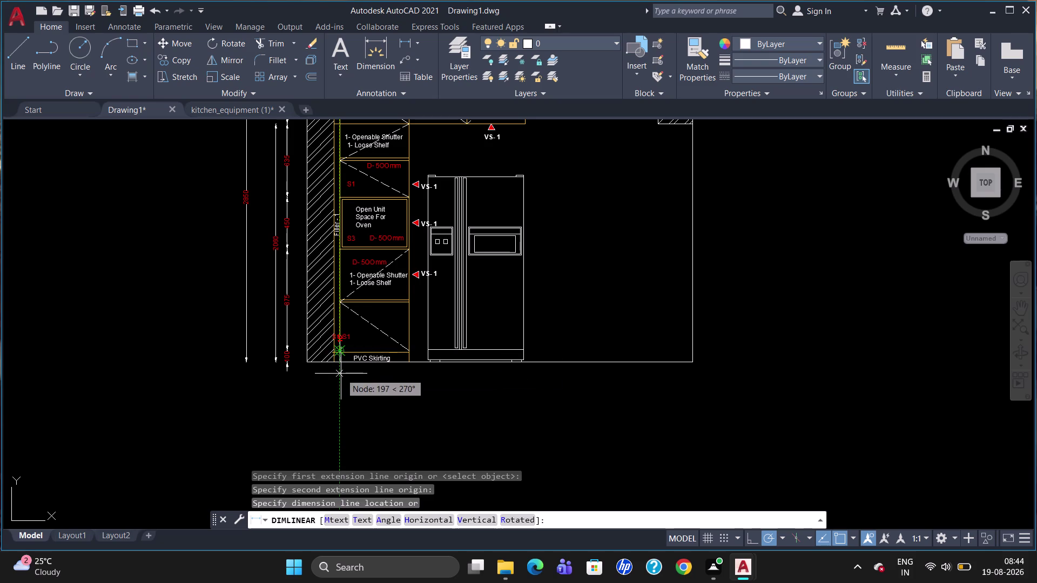
click(338, 383)
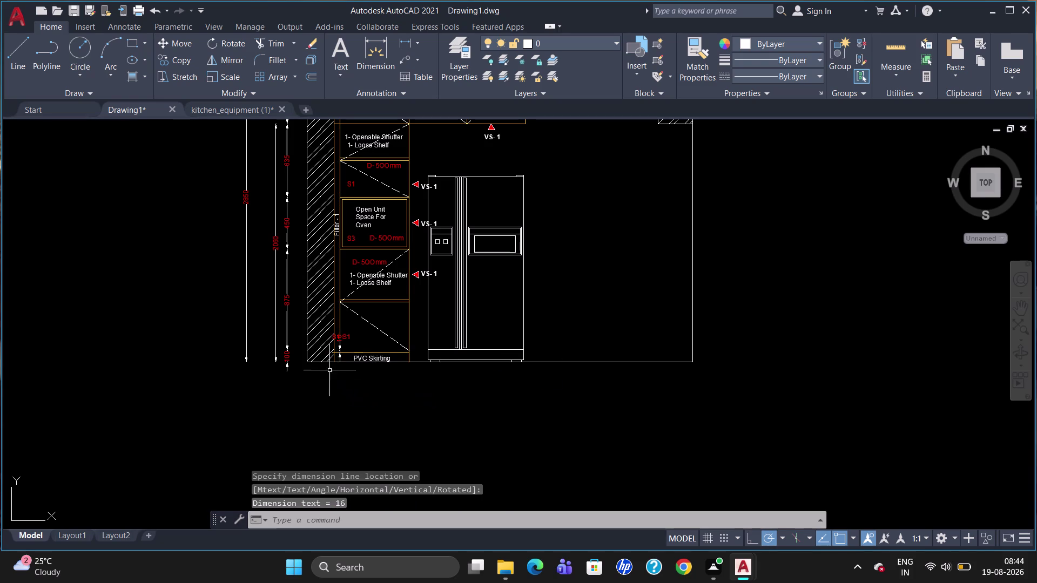
click(340, 339)
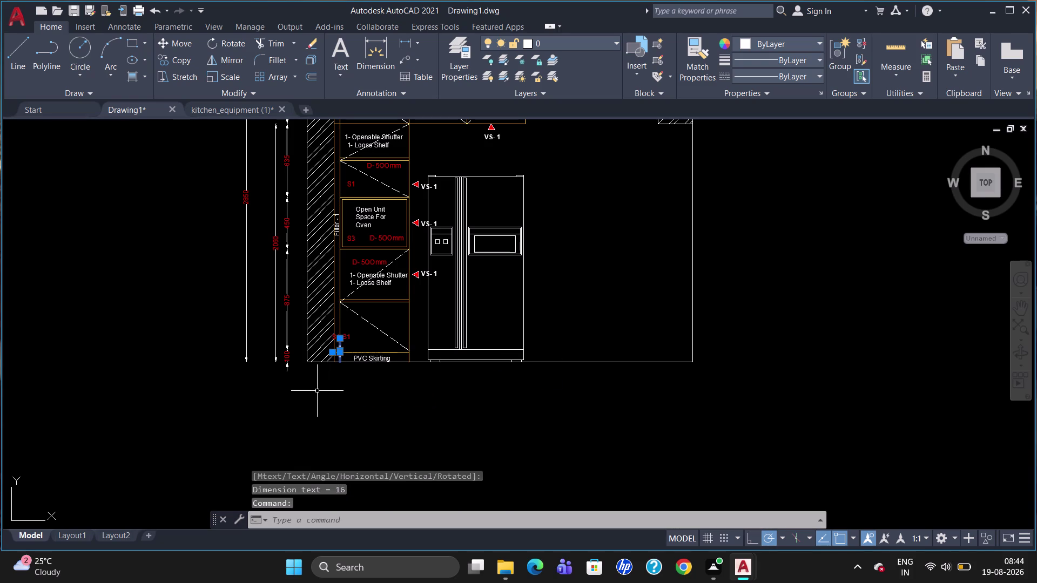
key(Delete)
scroll(up, 3)
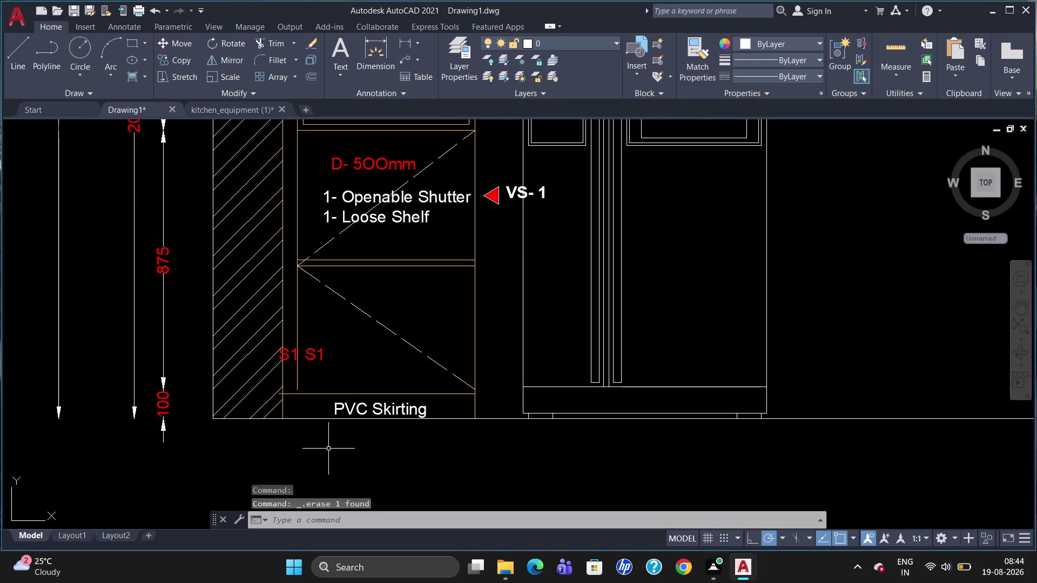
Trim a line end near the PVC skirting, using all objects as cutting edges.
text(TR)
key(Return)
key(Return)
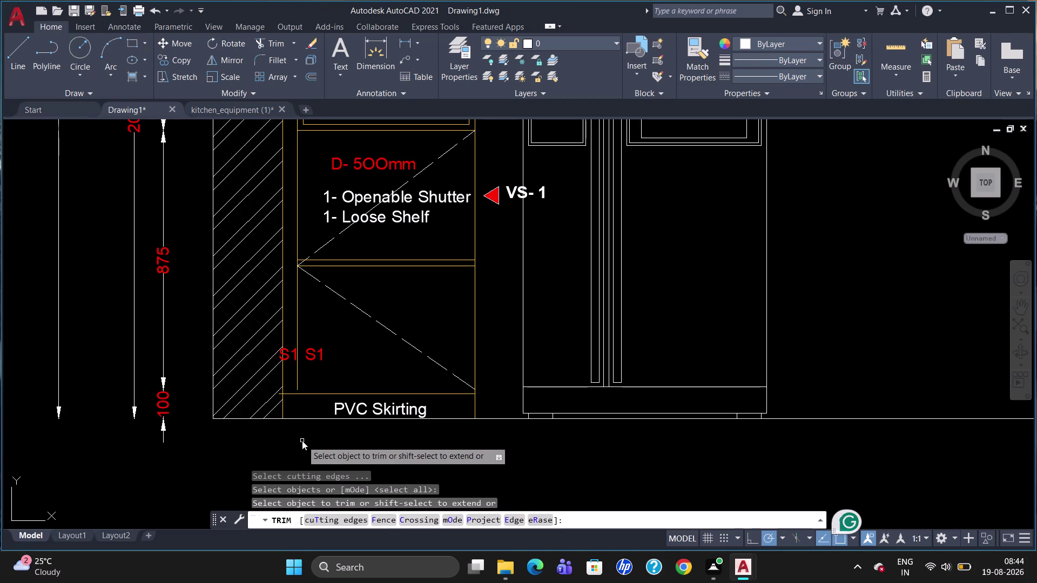
click(279, 393)
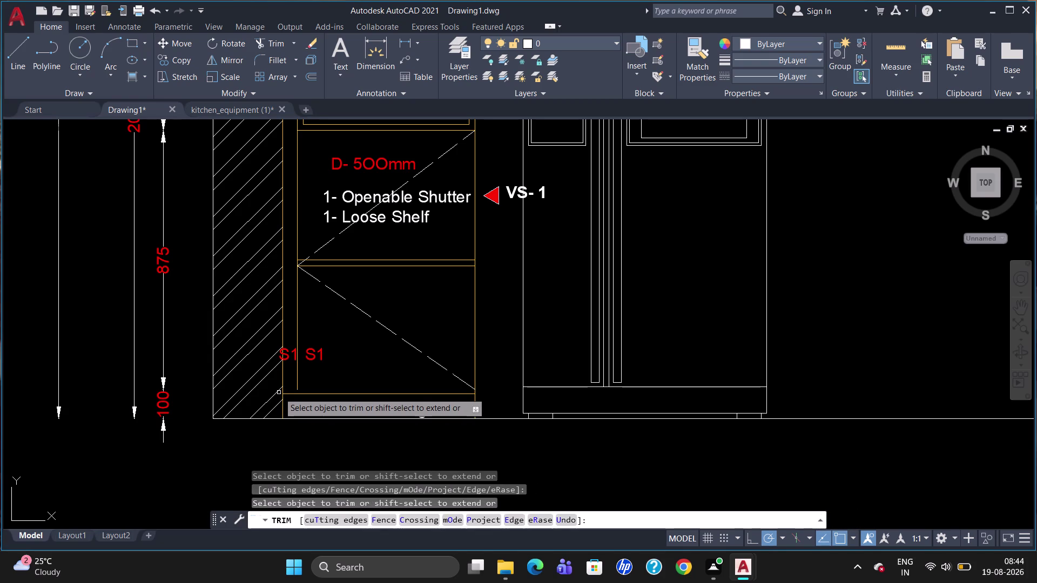
key(Escape)
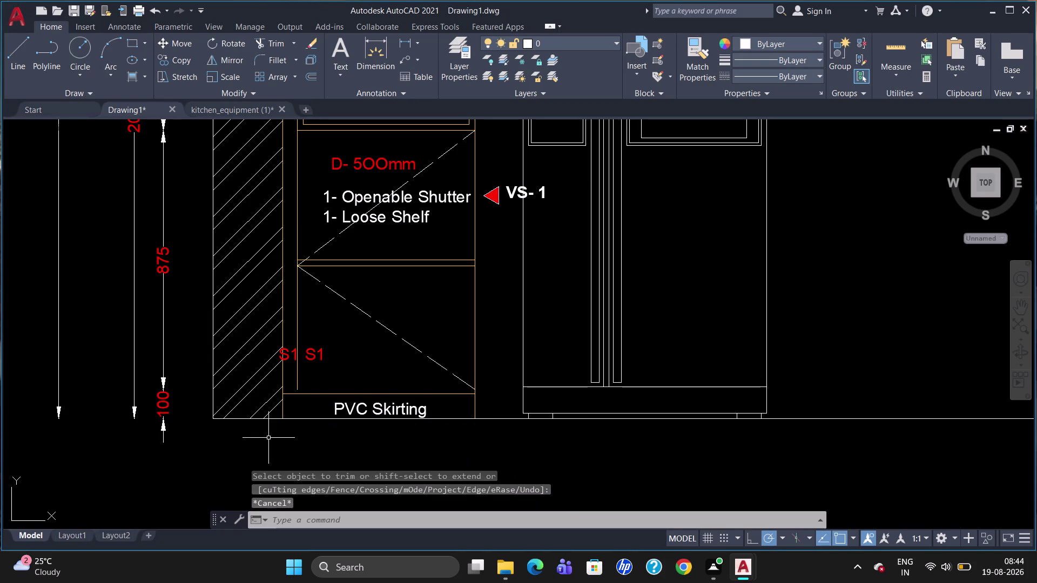
Extend a line to the lower cabinet's bottom edge.
text(EC)
key(BackSpace)
key(x)
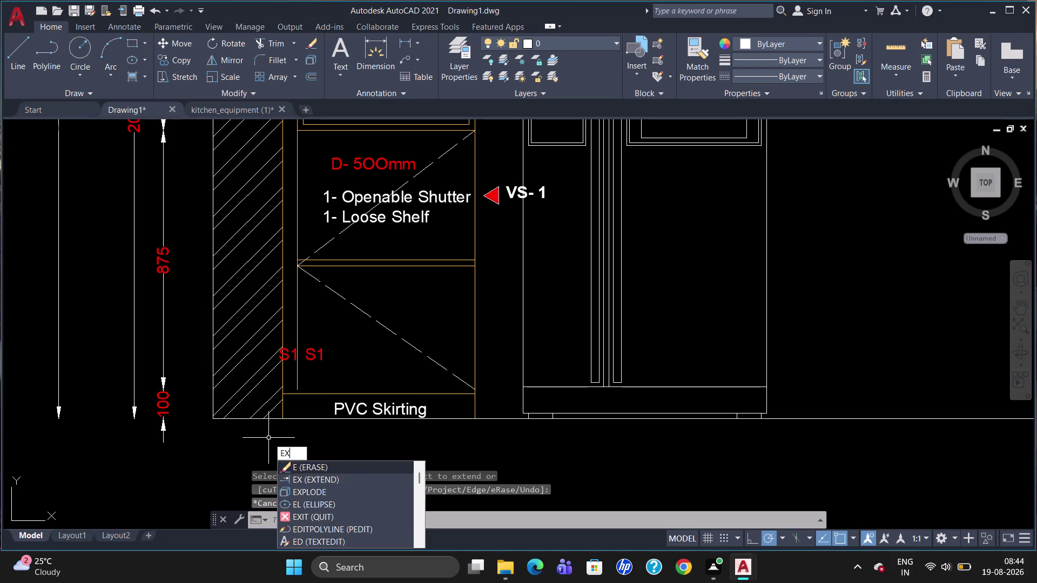
key(Return)
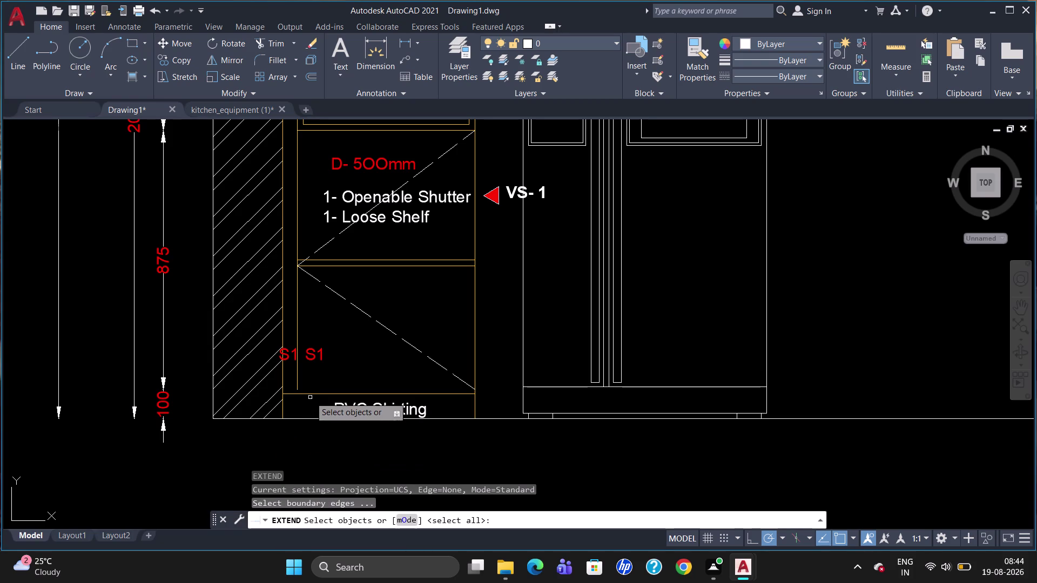
click(313, 394)
key(Return)
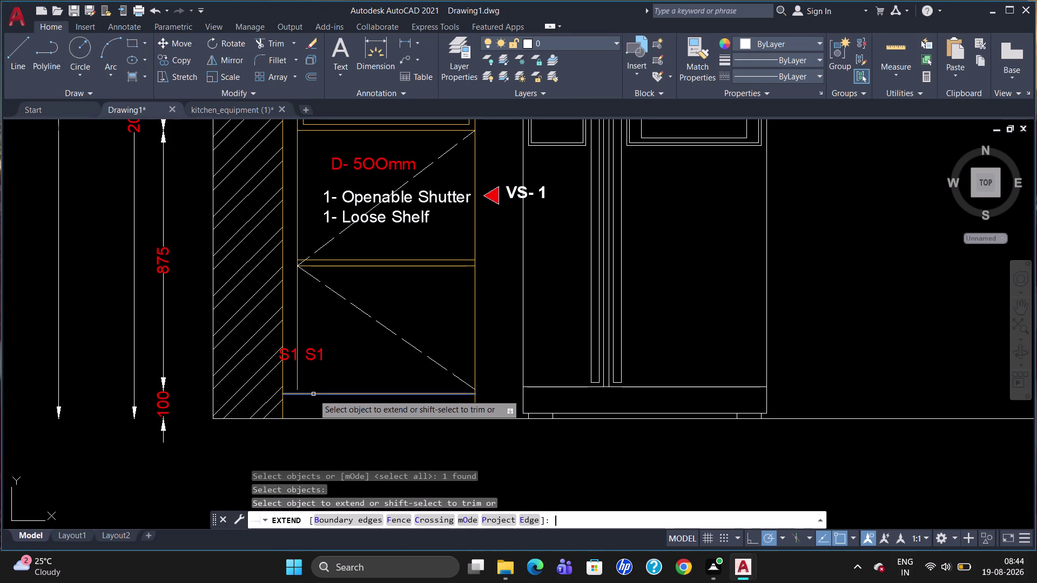
click(298, 378)
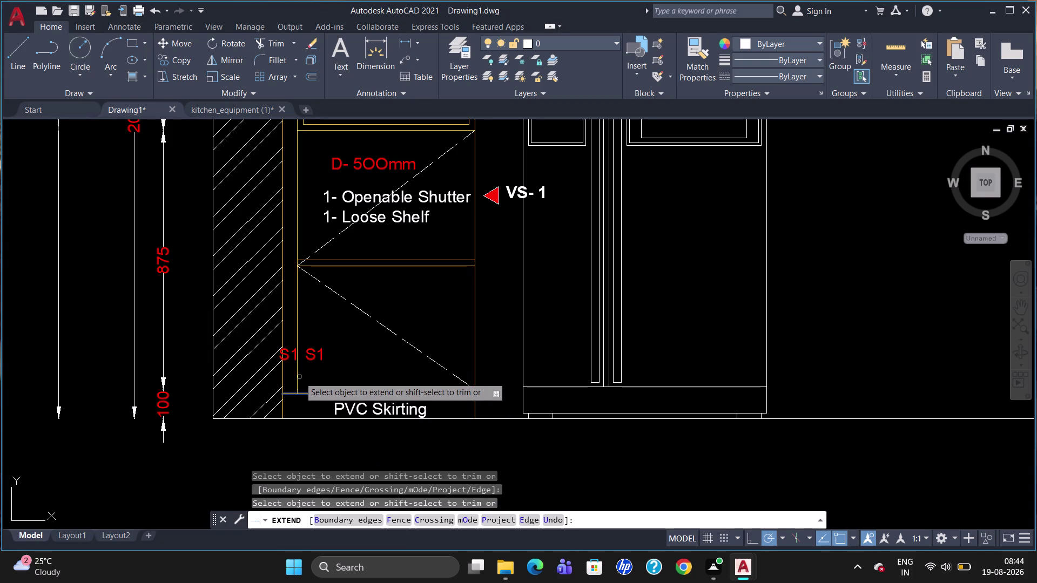
key(Escape)
Start a linear dimension with DLI.
text(D)
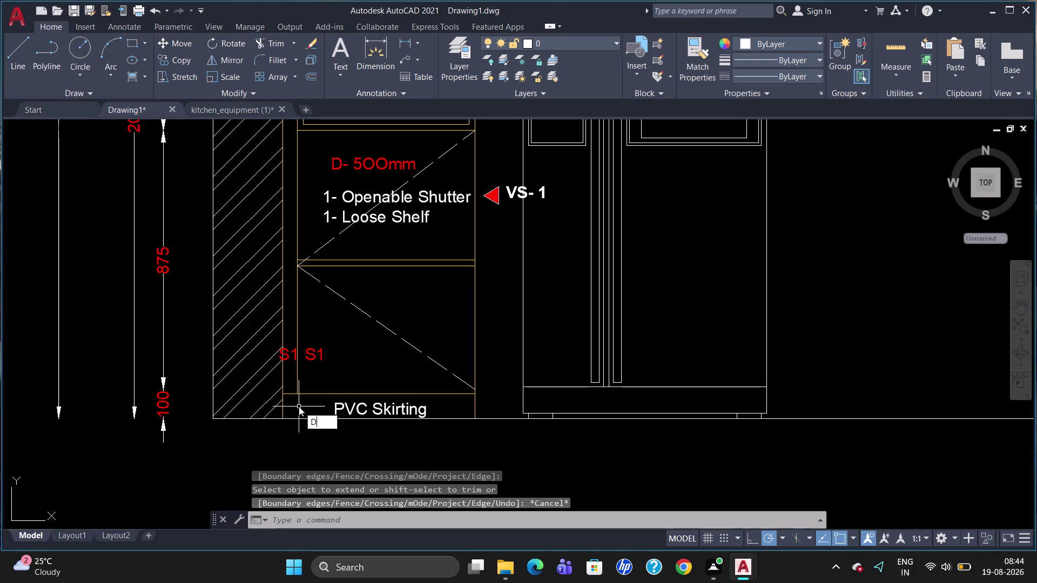
text(LI)
key(Return)
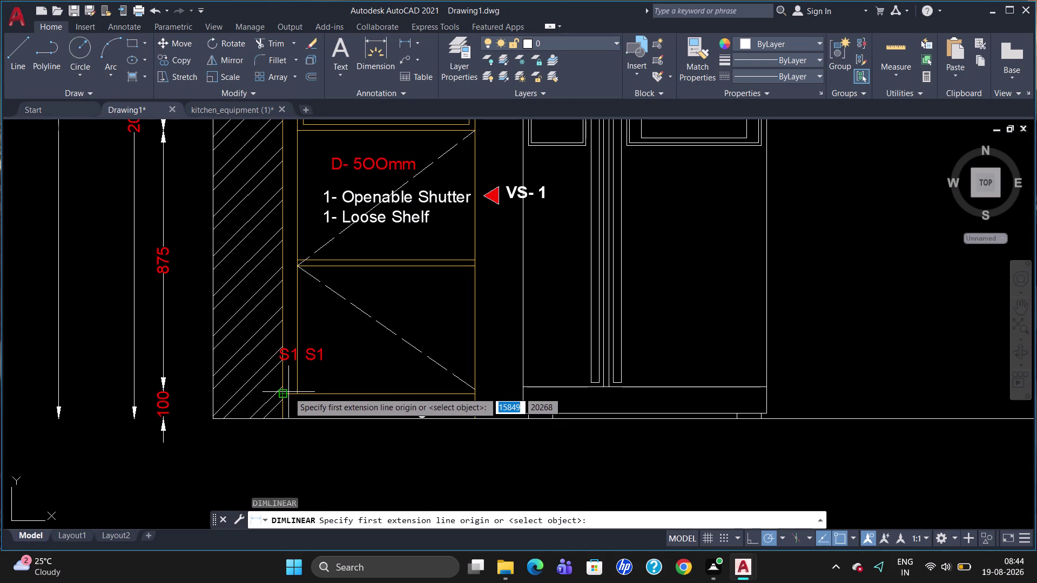
Place the 50 skirting dimension below the elevation.
click(288, 391)
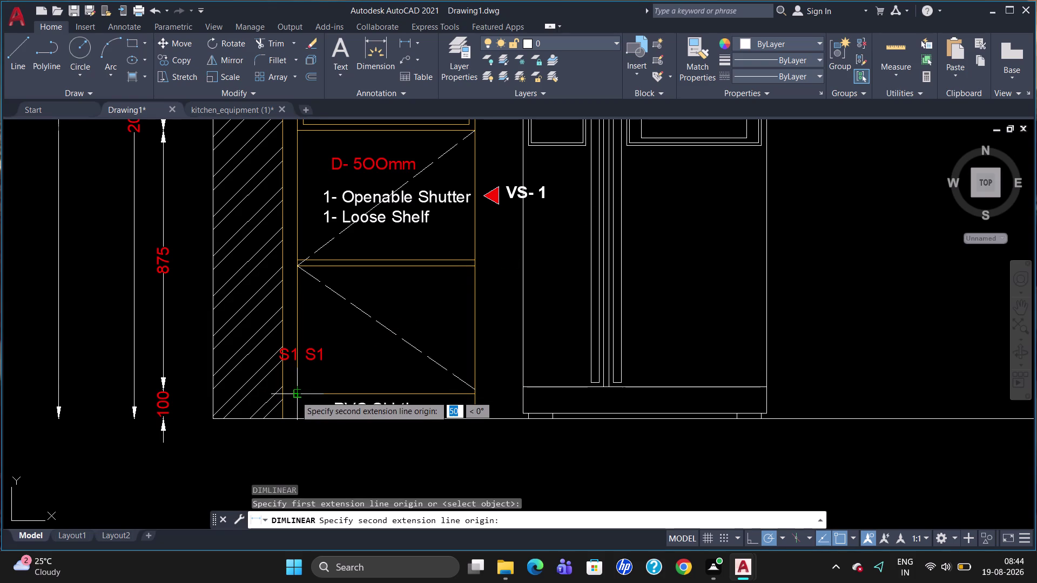
click(297, 395)
click(293, 431)
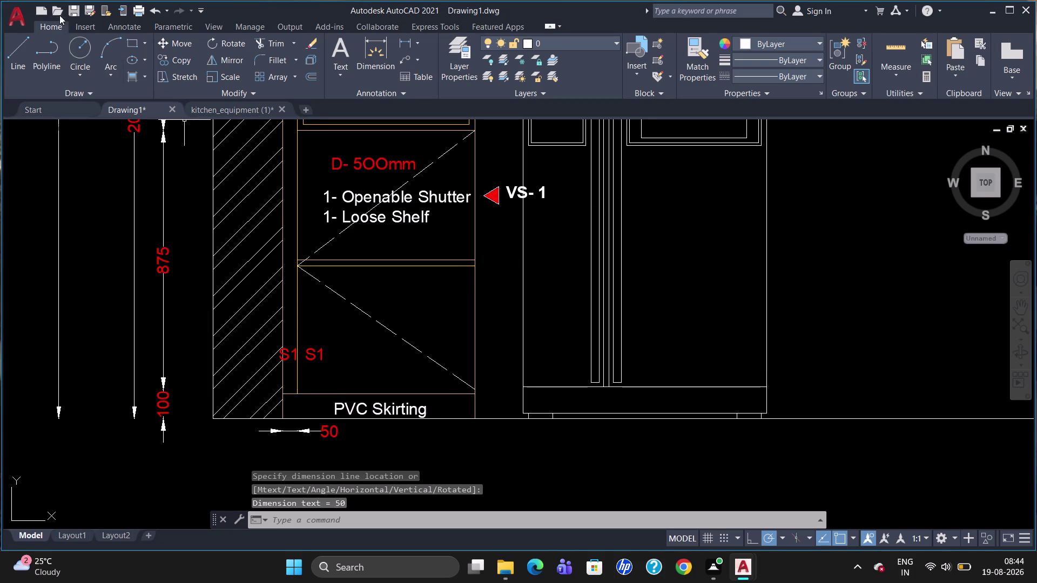
click(108, 33)
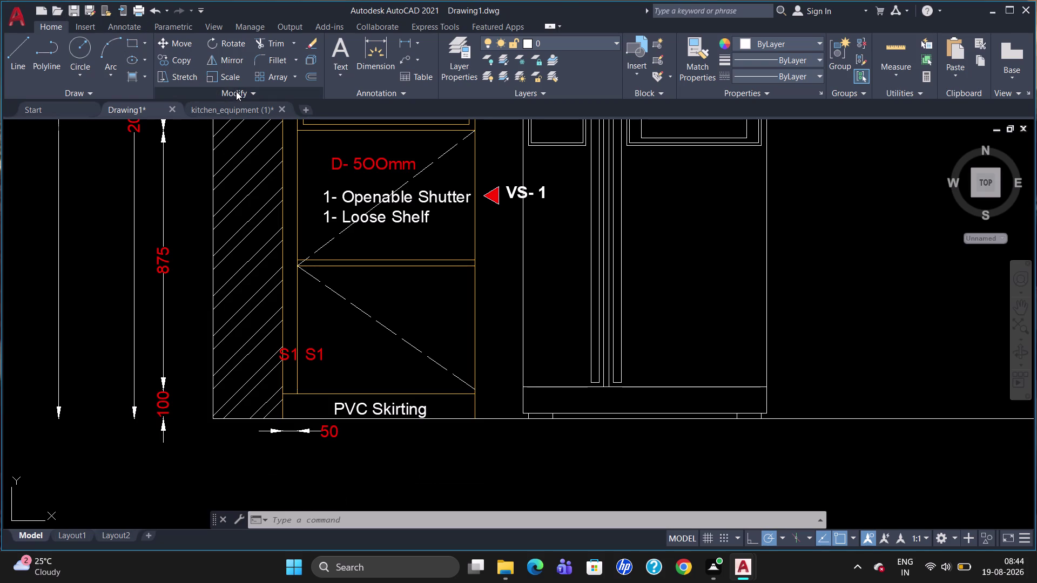
click(141, 27)
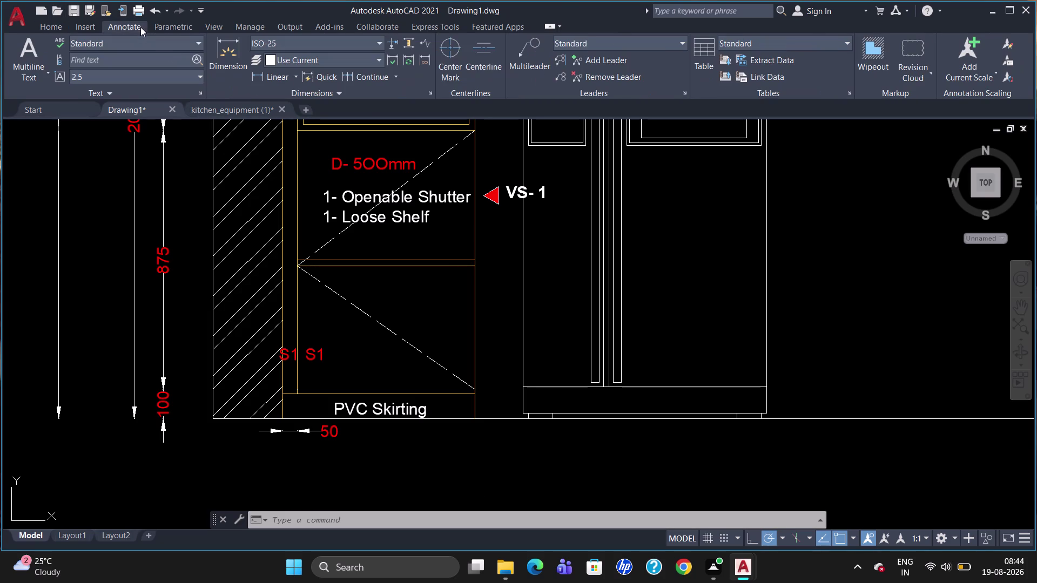
Continue the chain from the 50 dimension with the 600 and 1000 dimensions.
click(358, 76)
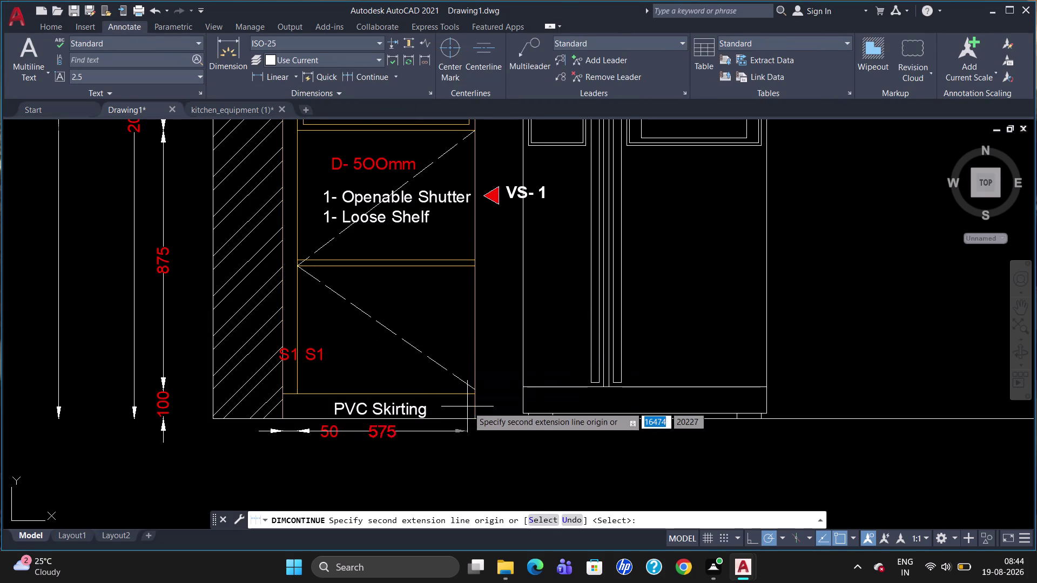
click(474, 393)
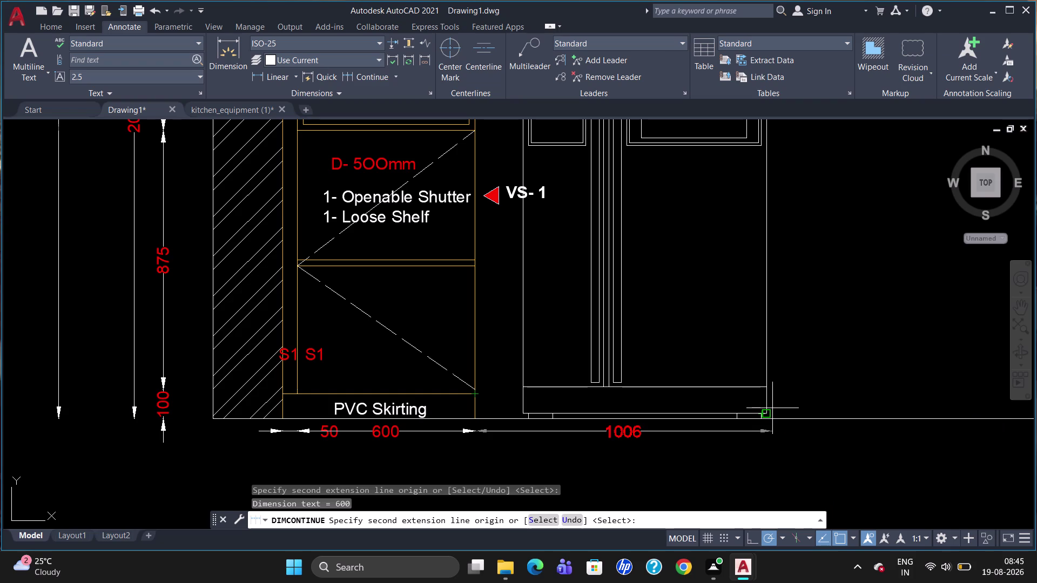
scroll(down, 3)
scroll(down, 3)
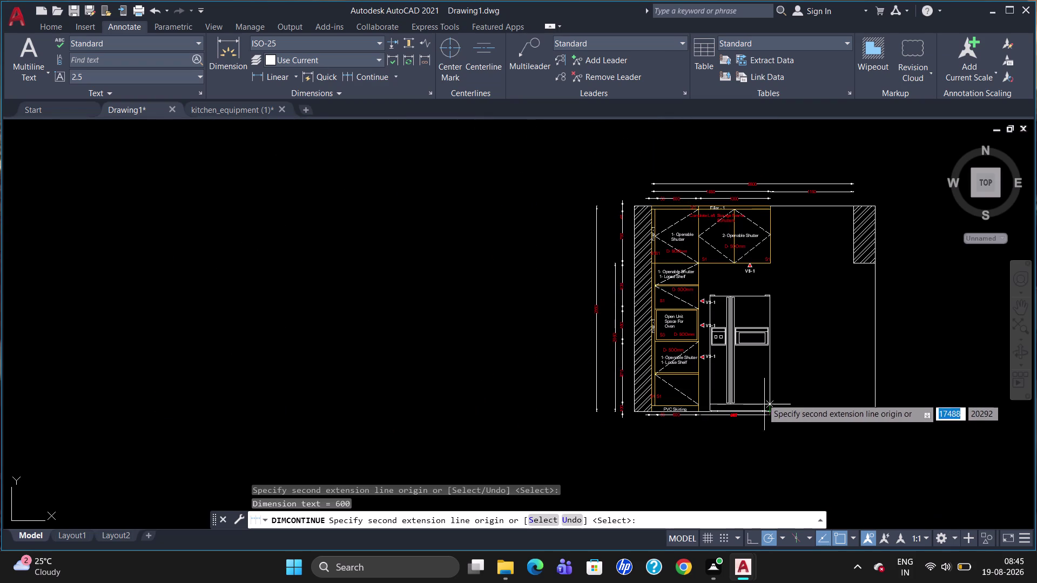
click(769, 266)
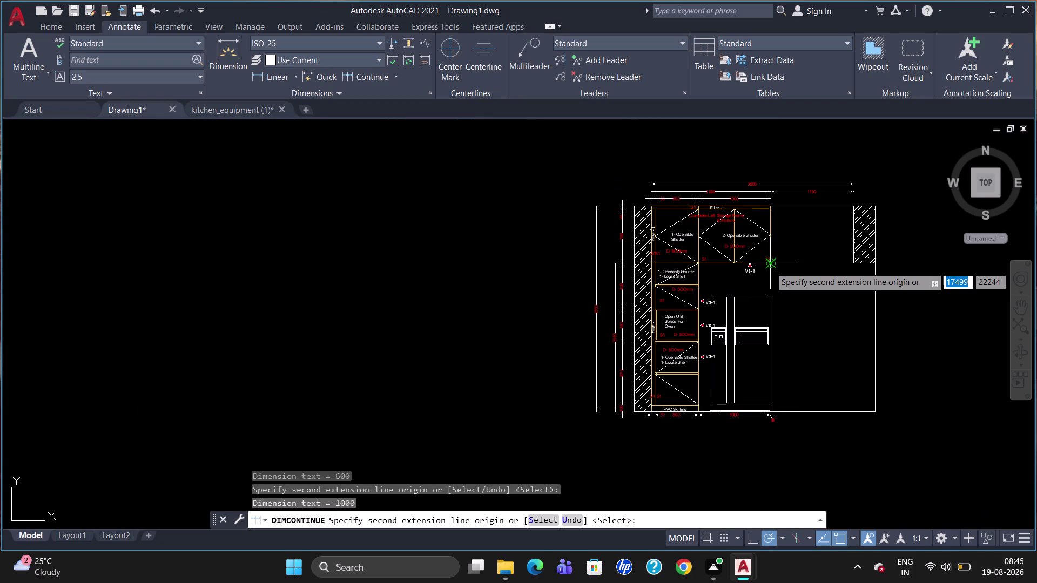
key(Escape)
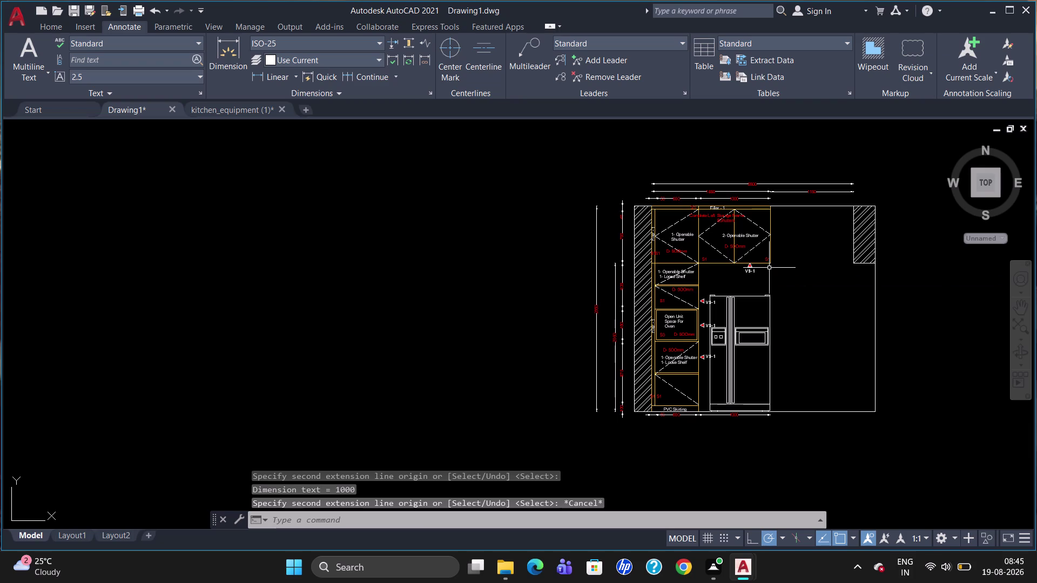
scroll(down, 3)
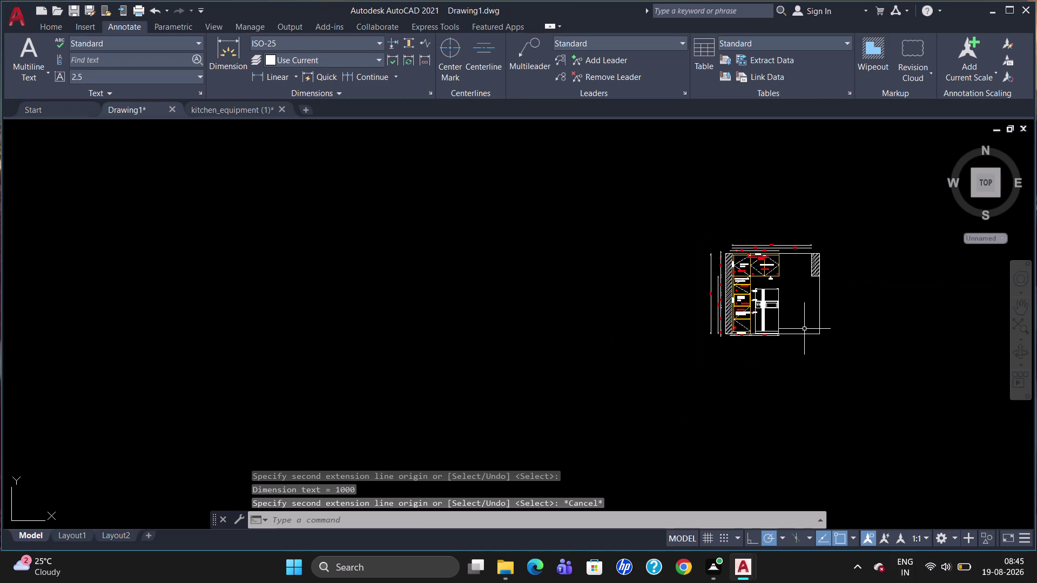
Zoom to frame the elevation and start a Multiline Text note (MT).
scroll(up, 3)
scroll(up, 3)
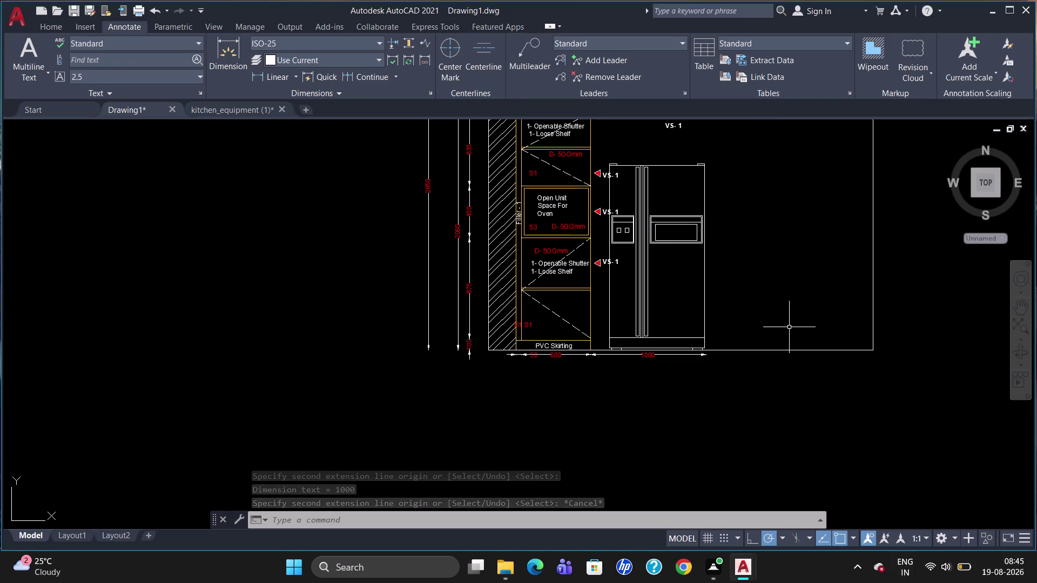
scroll(down, 3)
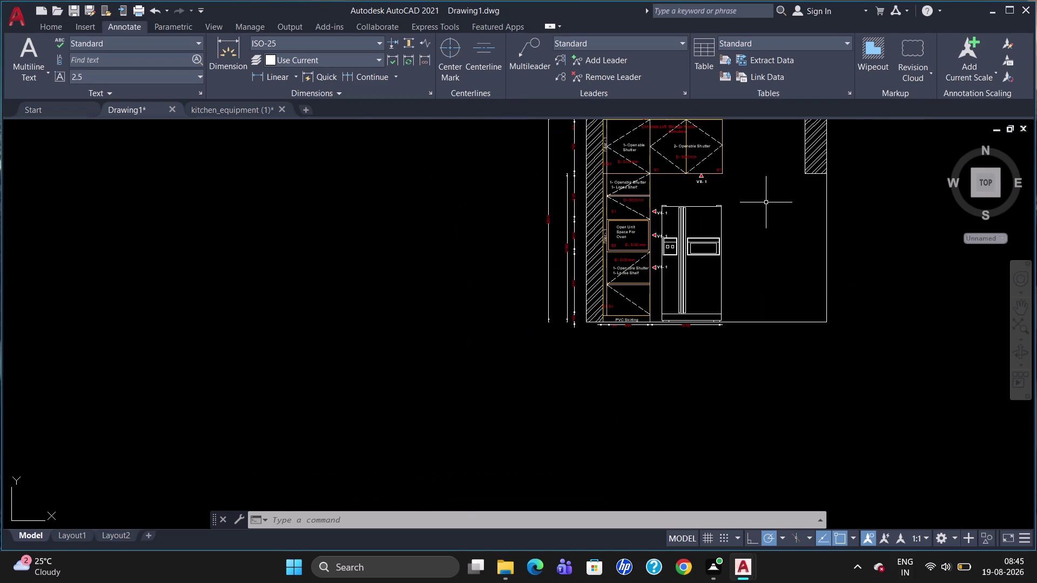
scroll(up, 3)
scroll(down, 3)
scroll(up, 3)
scroll(down, 3)
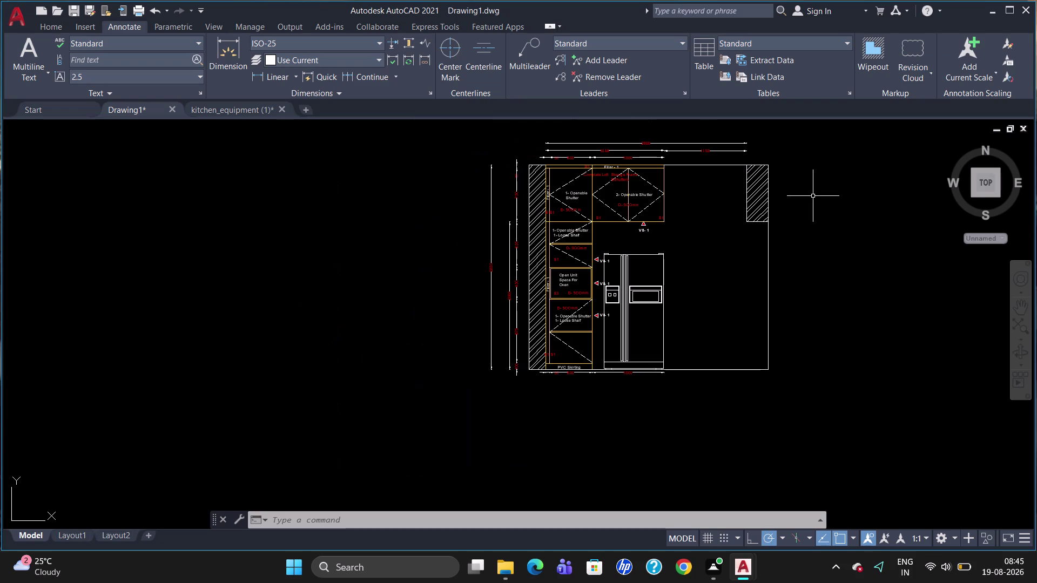
key(t)
key(Return)
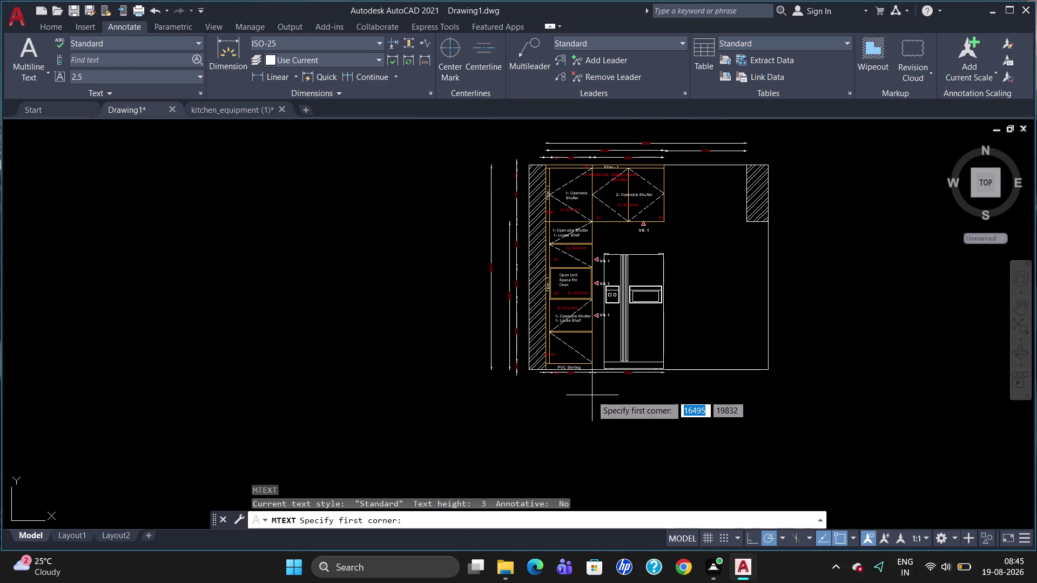
Draw the title text box below the elevation with text height 50 in Red.
click(586, 388)
click(738, 414)
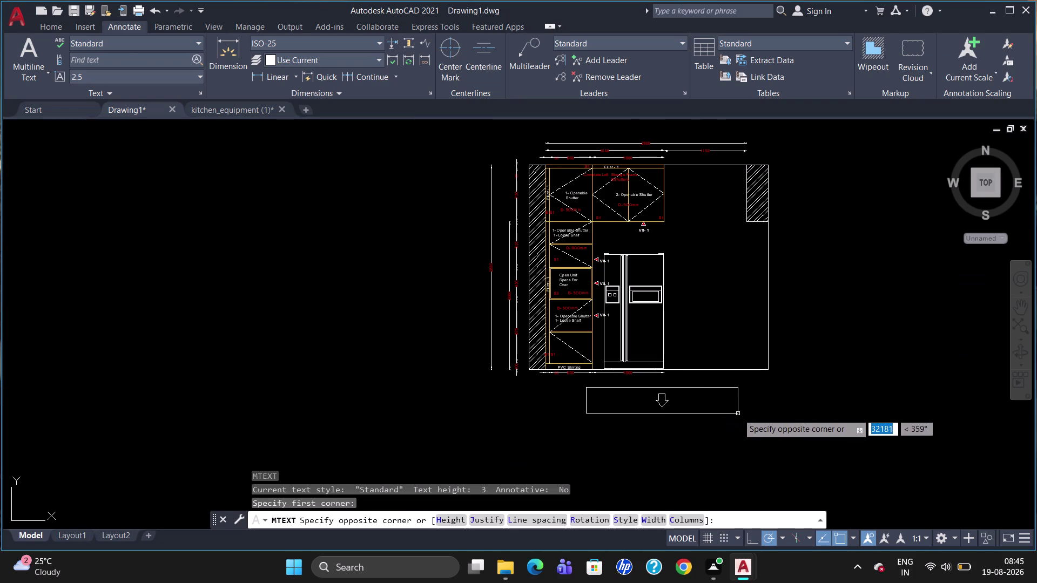
click(149, 60)
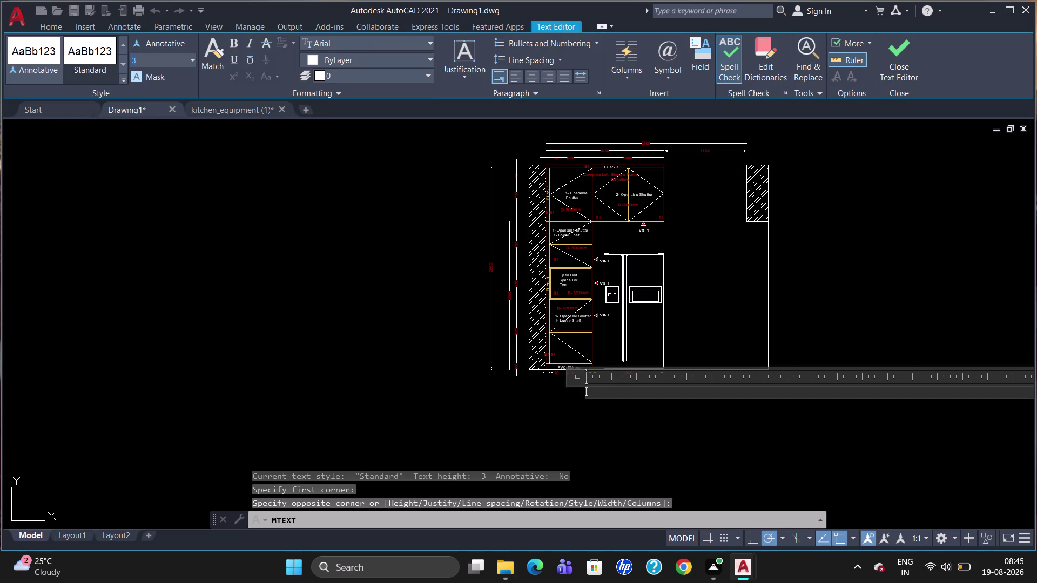
key(BackSpace)
text(50)
key(Return)
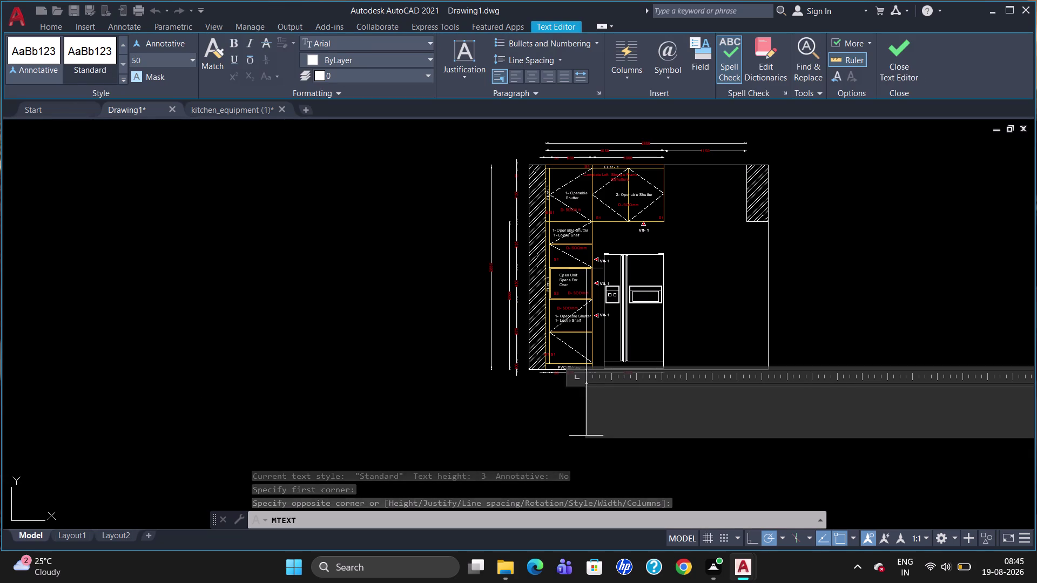
click(313, 60)
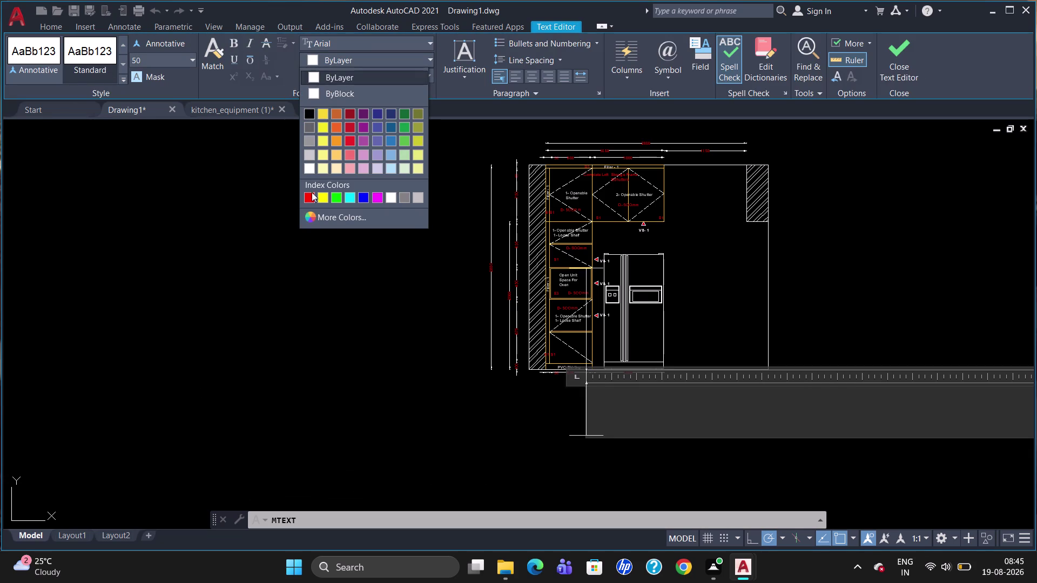
click(308, 199)
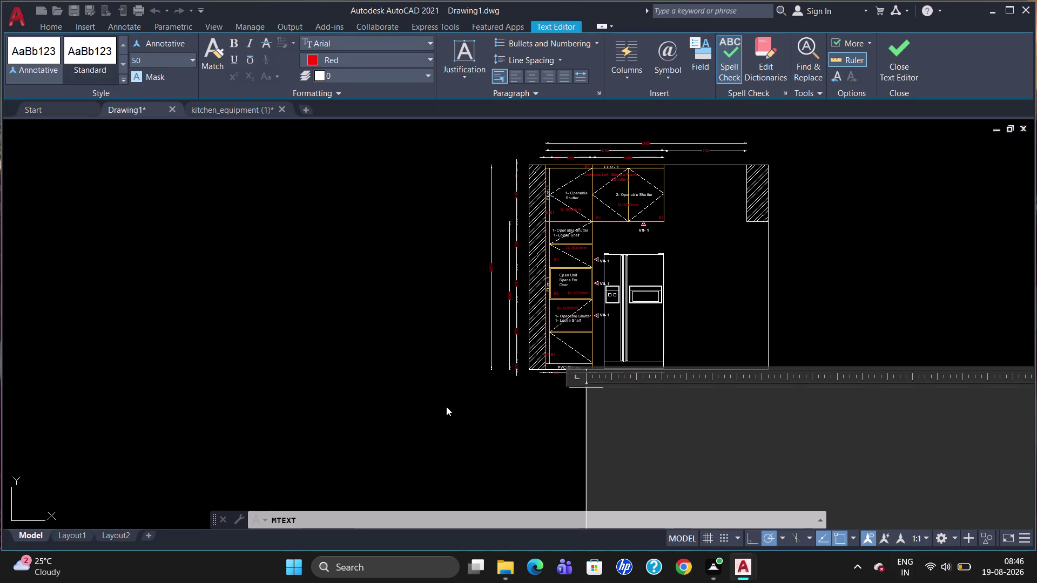
Enter the title 'Kitchen Elevation At-C' and close the Text Editor.
key(k)
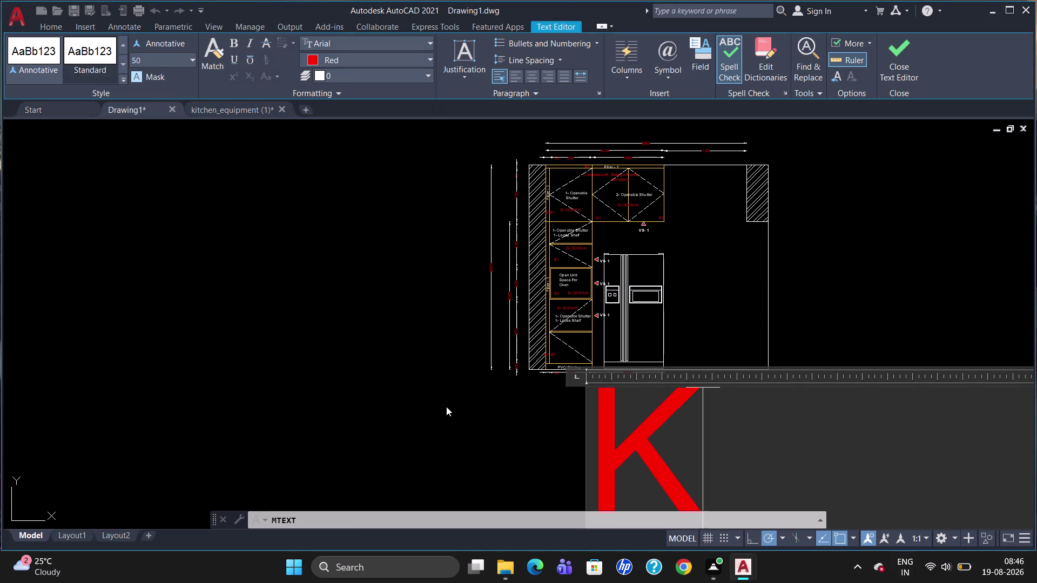
text(itche)
key(space)
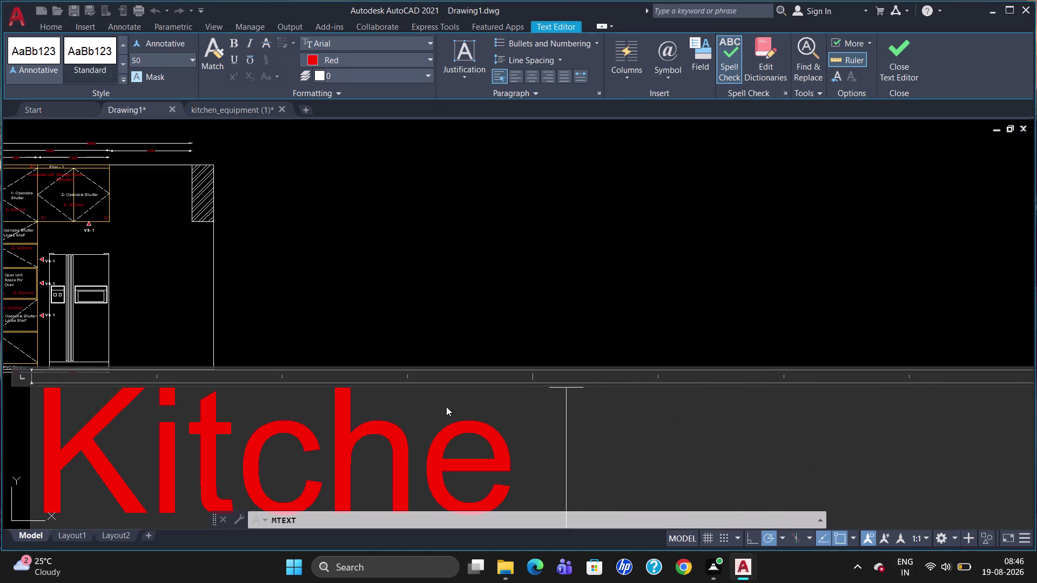
key(BackSpace)
text(n)
key(space)
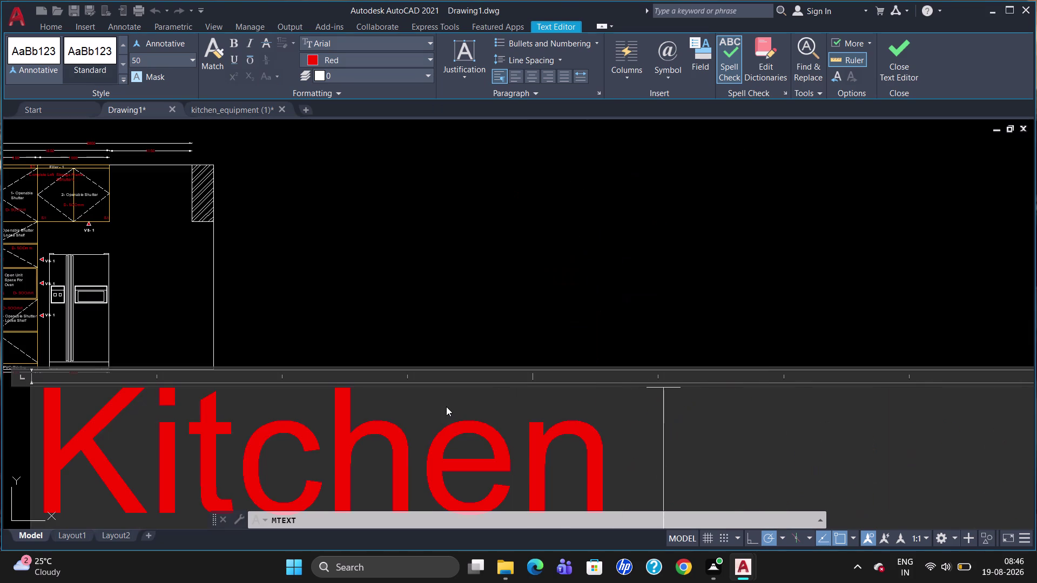
key(e)
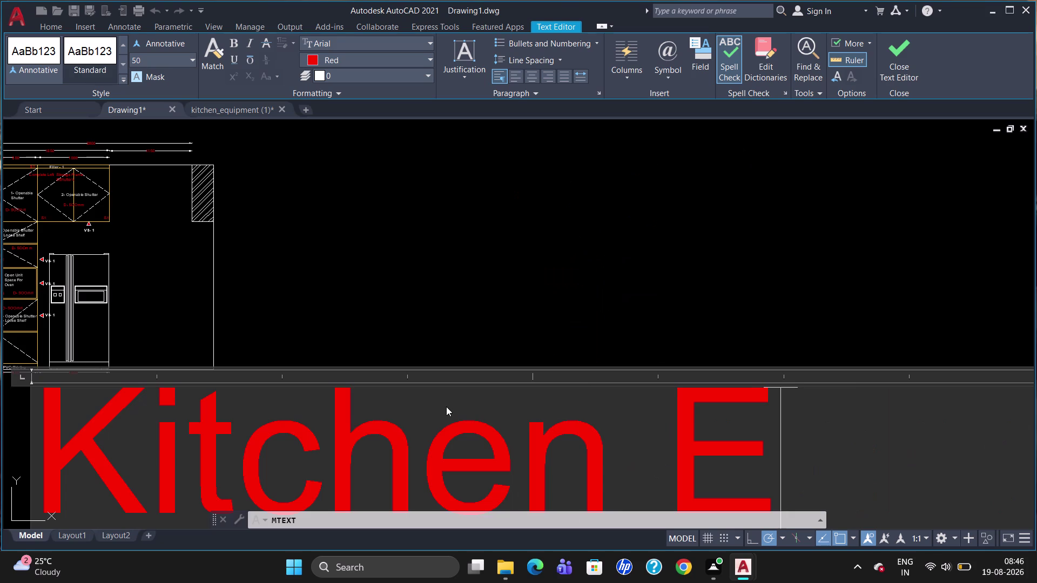
text(l)
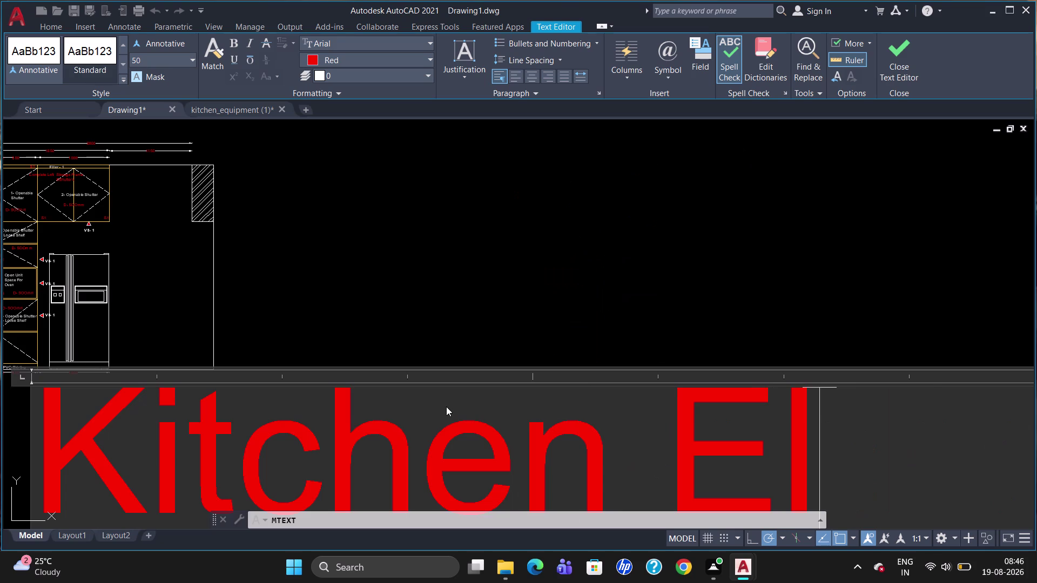
text(evatio)
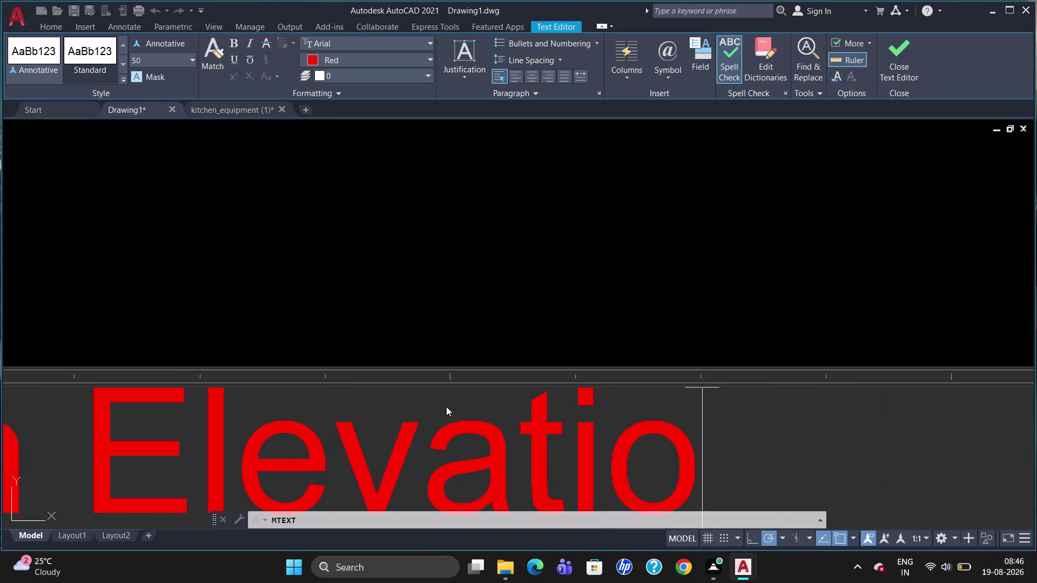
text(n)
key(space)
text(t)
key(space)
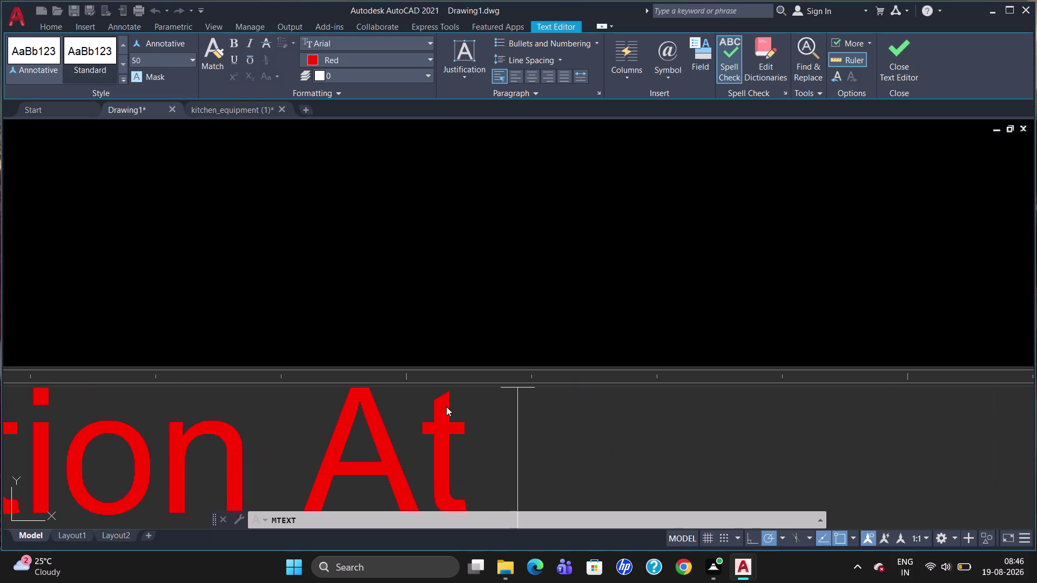
key(BackSpace)
key(equal)
key(BackSpace)
key(minus)
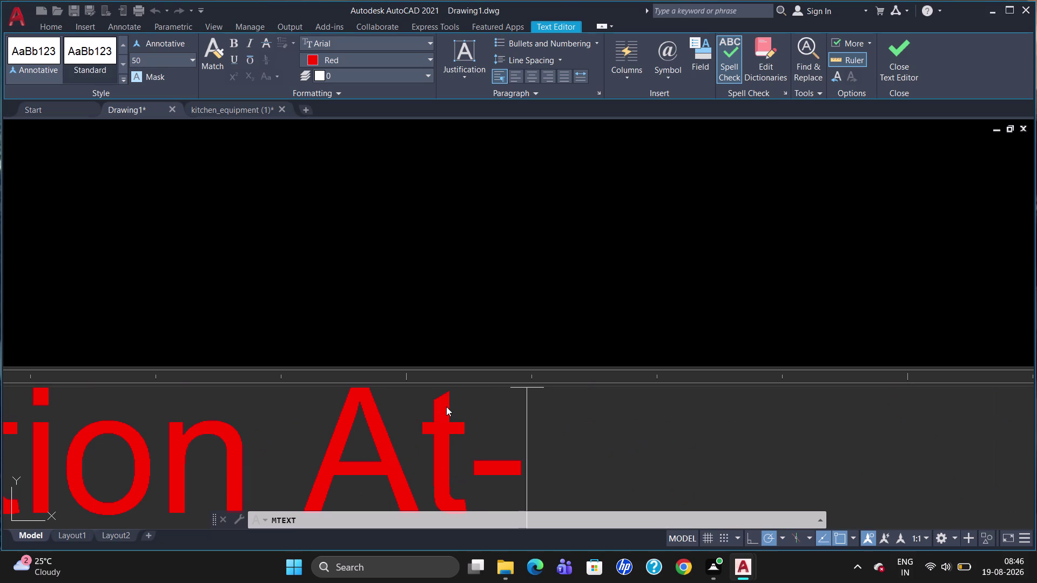
key(c)
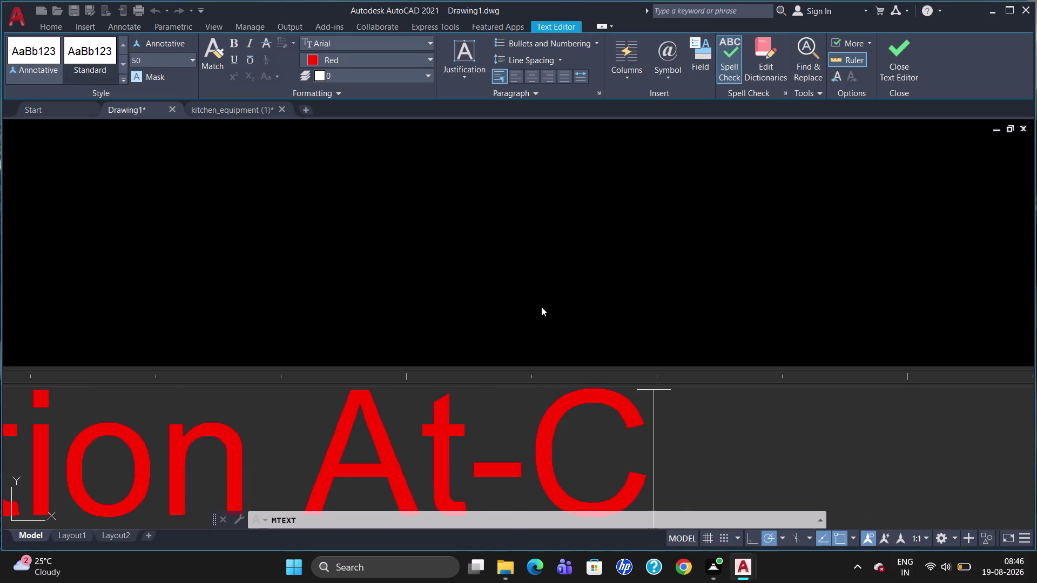
click(541, 306)
scroll(down, 3)
Move the red title so it sits centred under the elevation.
scroll(up, 3)
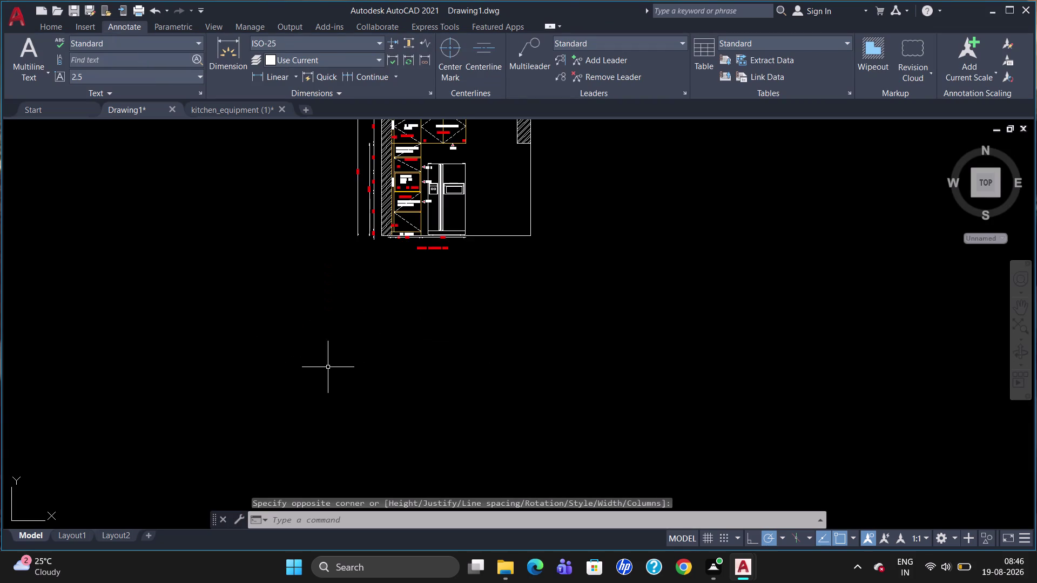
scroll(down, 3)
scroll(up, 3)
scroll(down, 3)
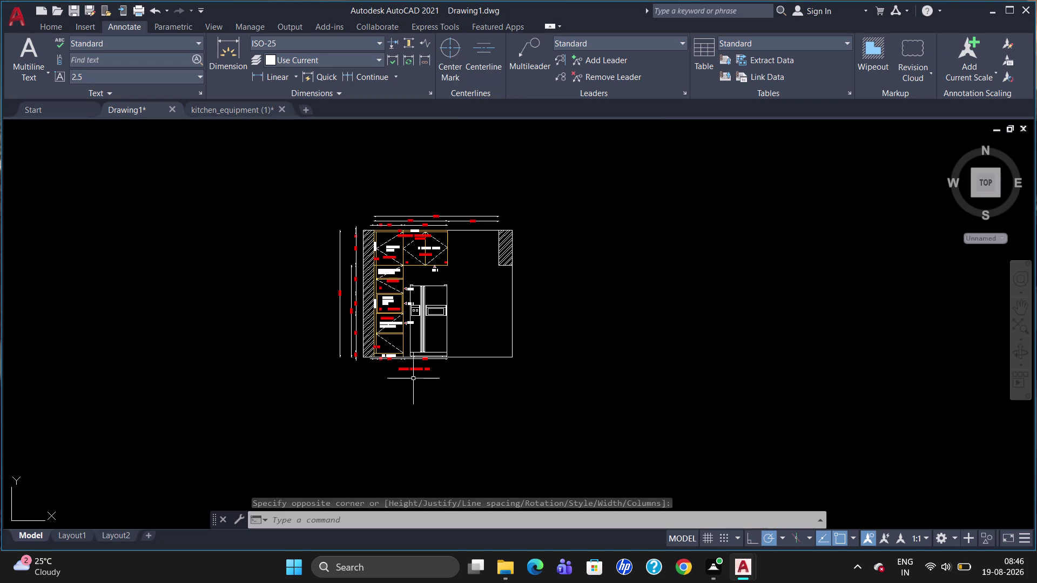
scroll(up, 3)
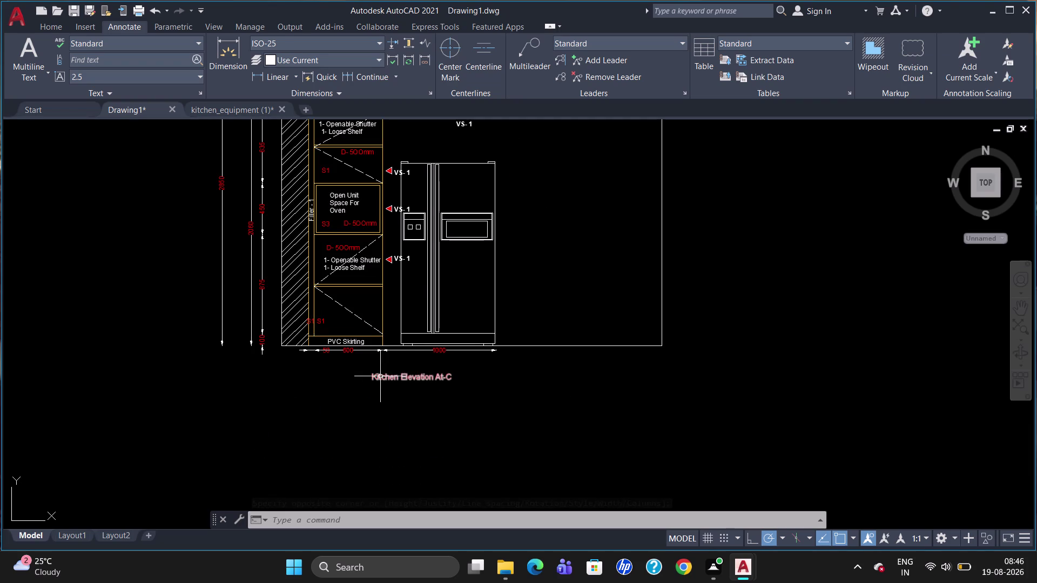
click(381, 376)
click(374, 374)
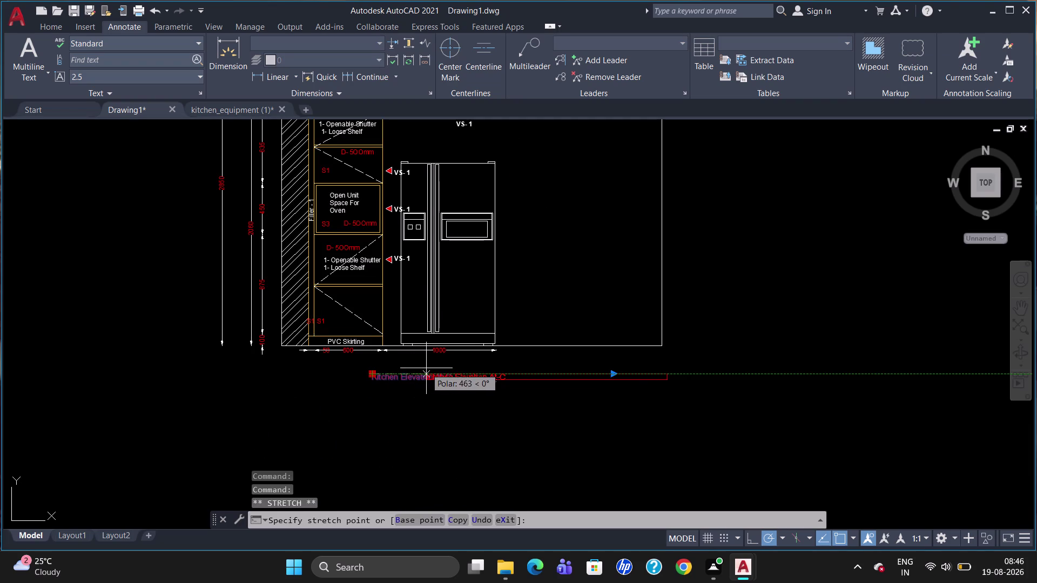
click(427, 367)
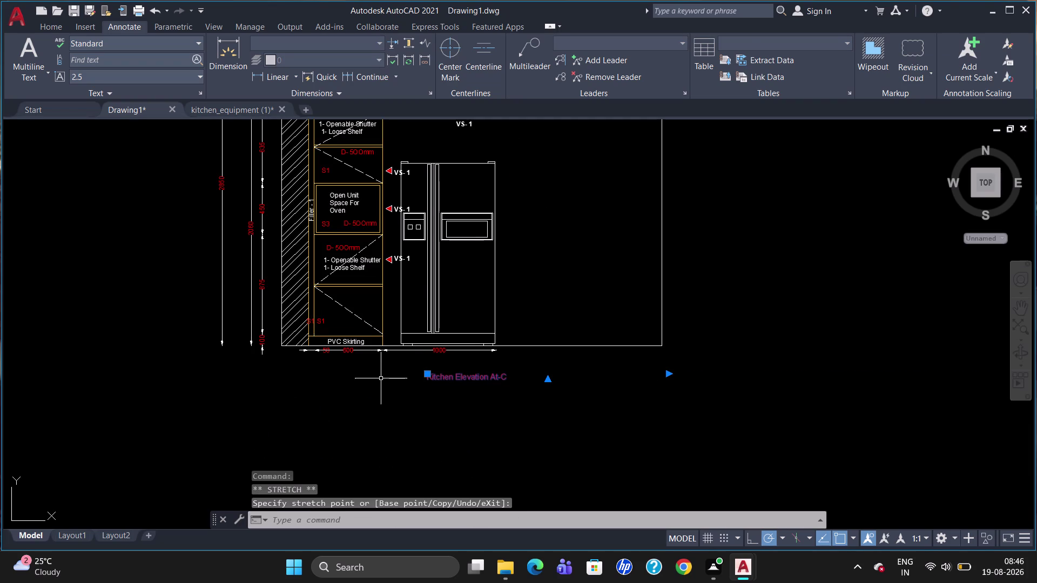
key(Escape)
Start saving the drawing, still named Drawing1, with Ctrl+S.
scroll(down, 3)
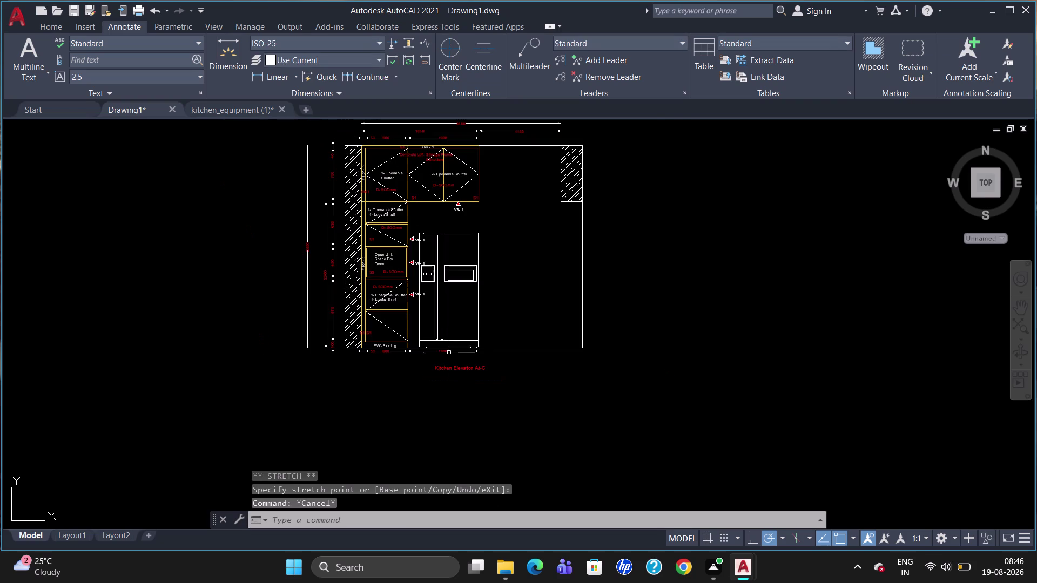
scroll(up, 3)
scroll(down, 3)
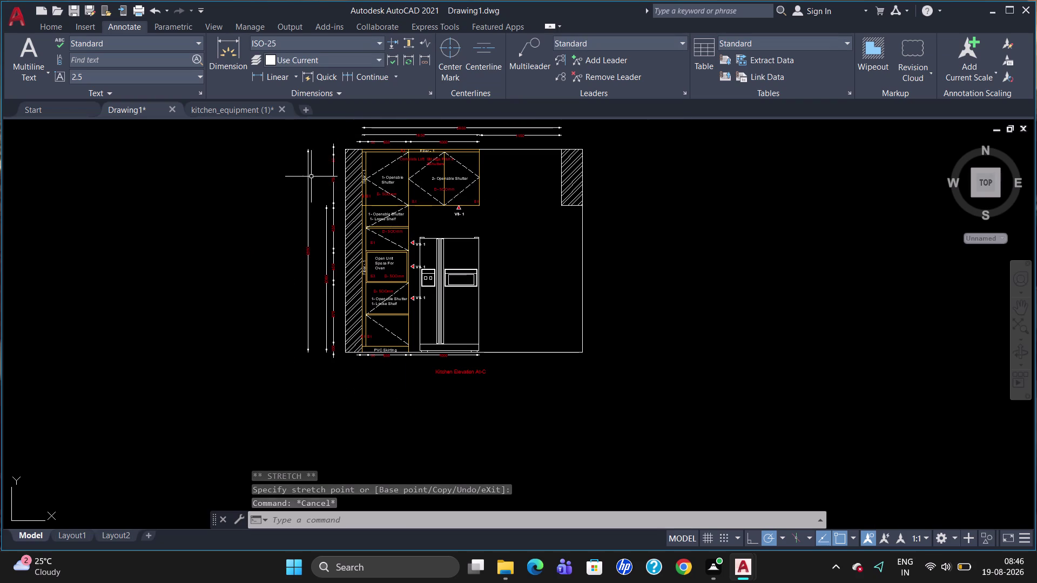
scroll(up, 3)
scroll(down, 3)
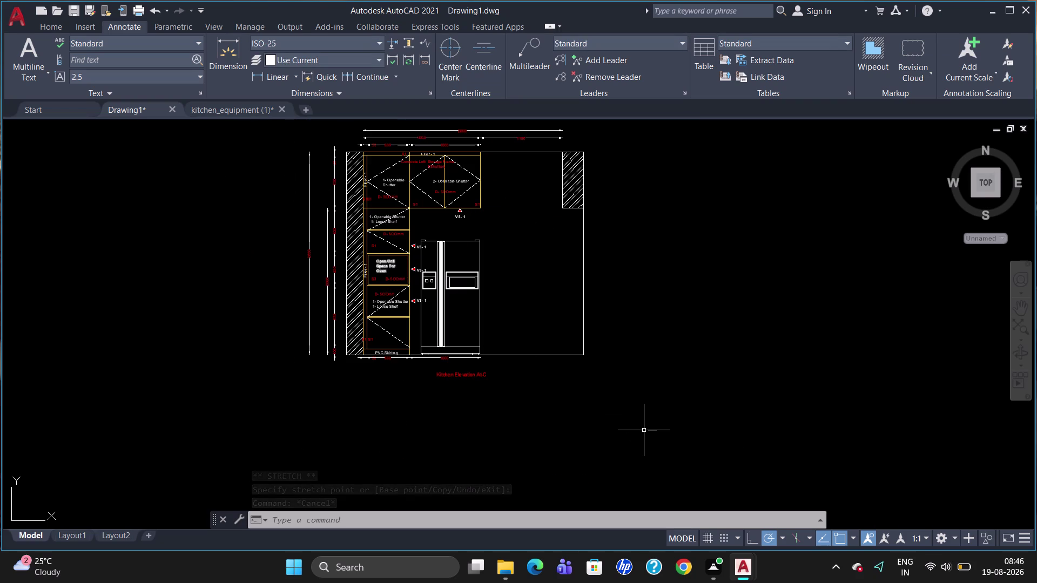
key(ctrl+s)
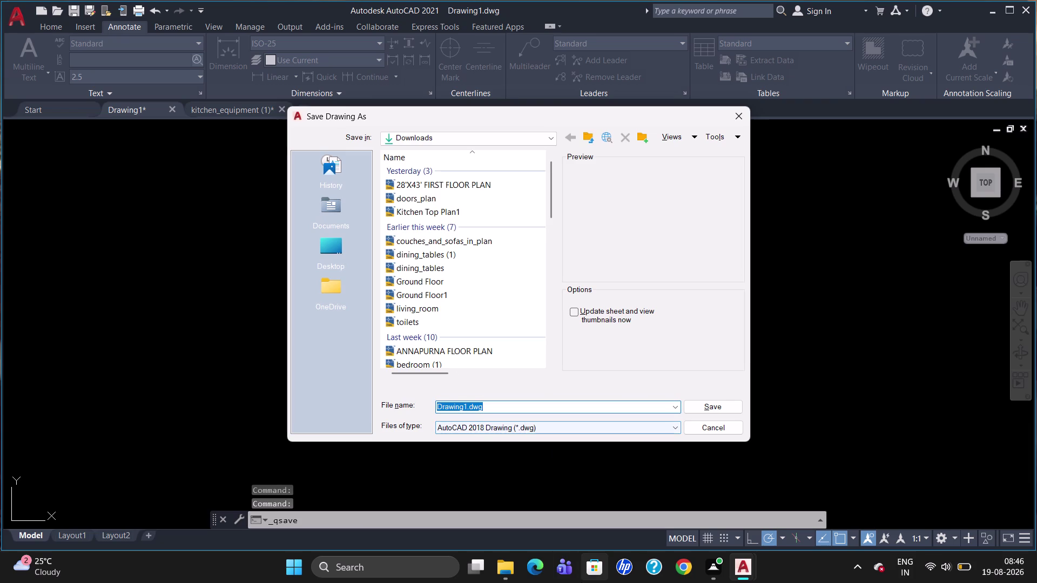
Replace Drawing1 with 'Kitchen Elevation At-C' as the file name and save it.
click(467, 406)
key(Left)
key(BackSpace)
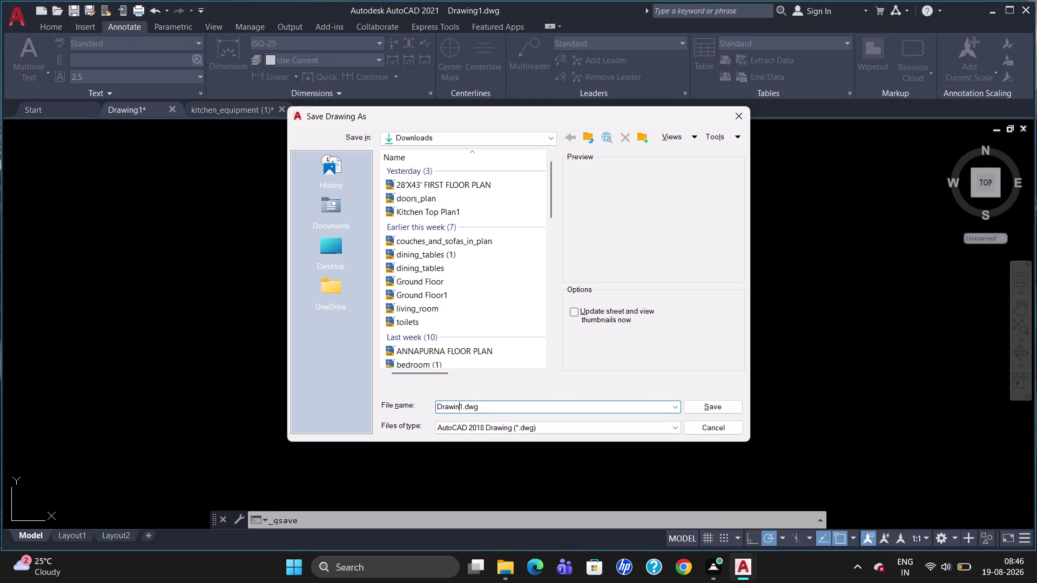
key(Right)
key(BackSpace)
key(BackSpace)
key(BackSpace)
key(k)
text(it)
text(chen)
key(space)
key(e)
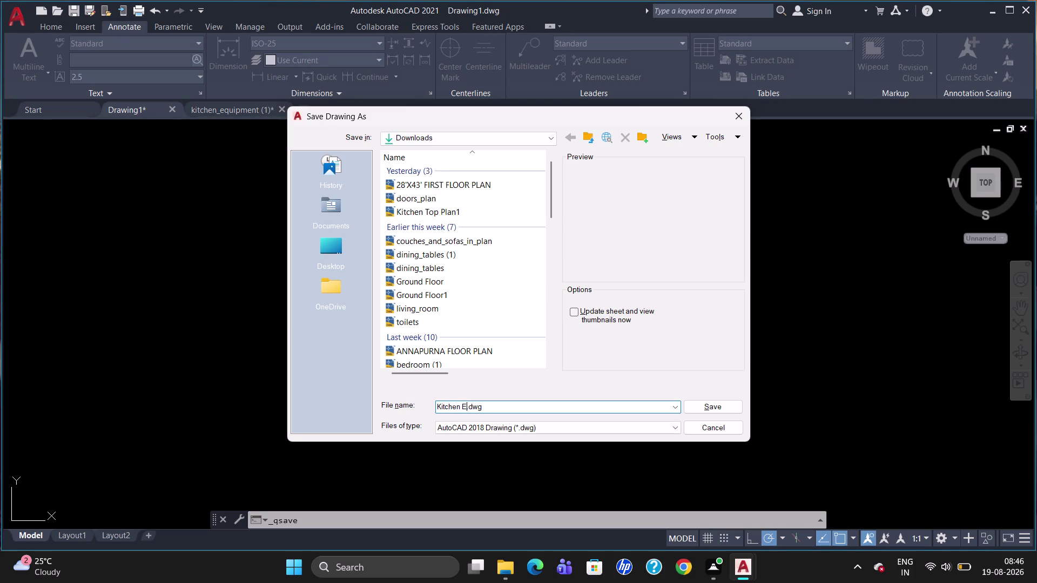
text(levati)
text(on)
key(space)
key(t)
key(minus)
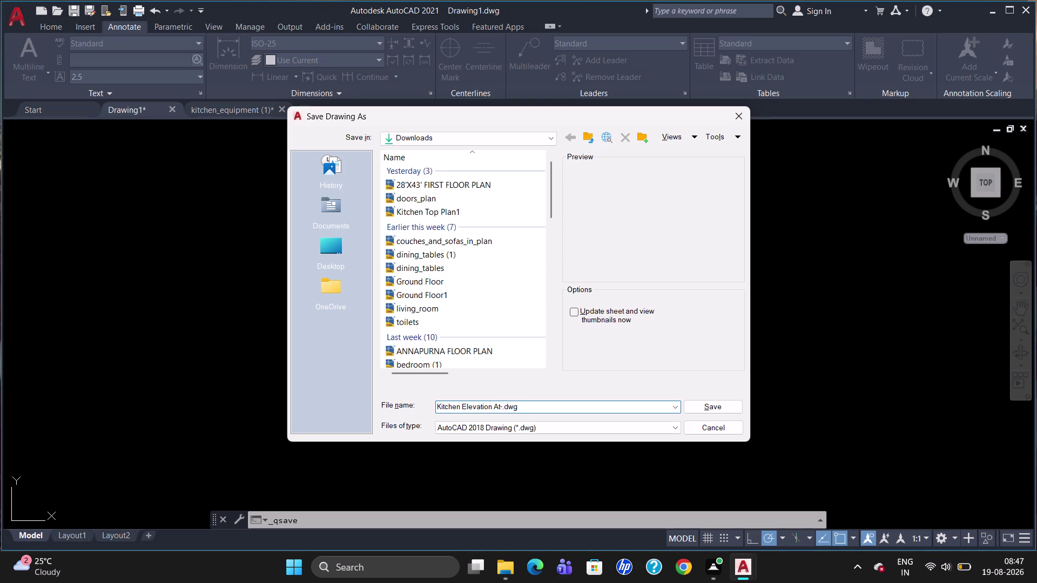
key(c)
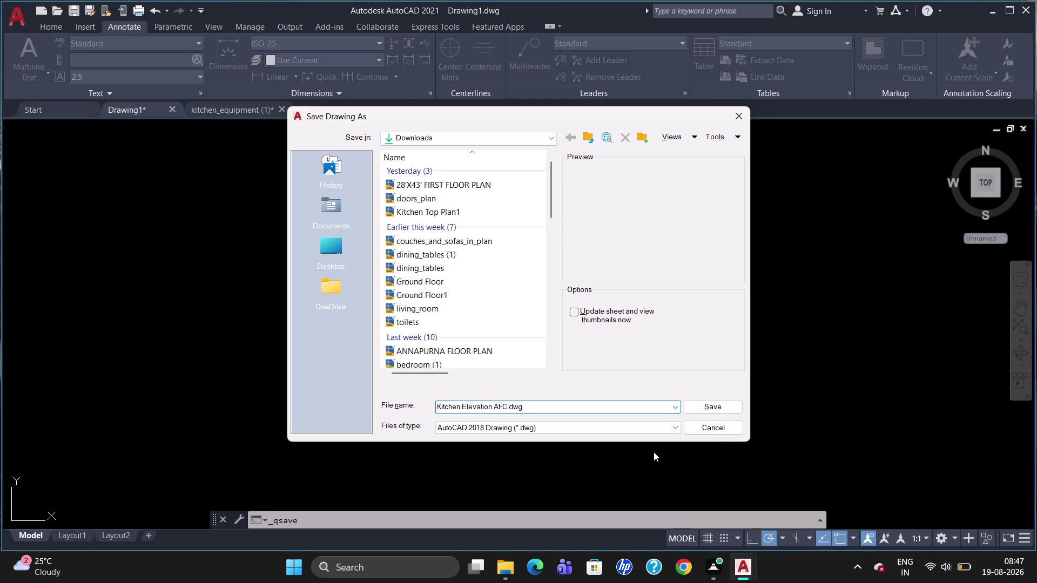
click(695, 410)
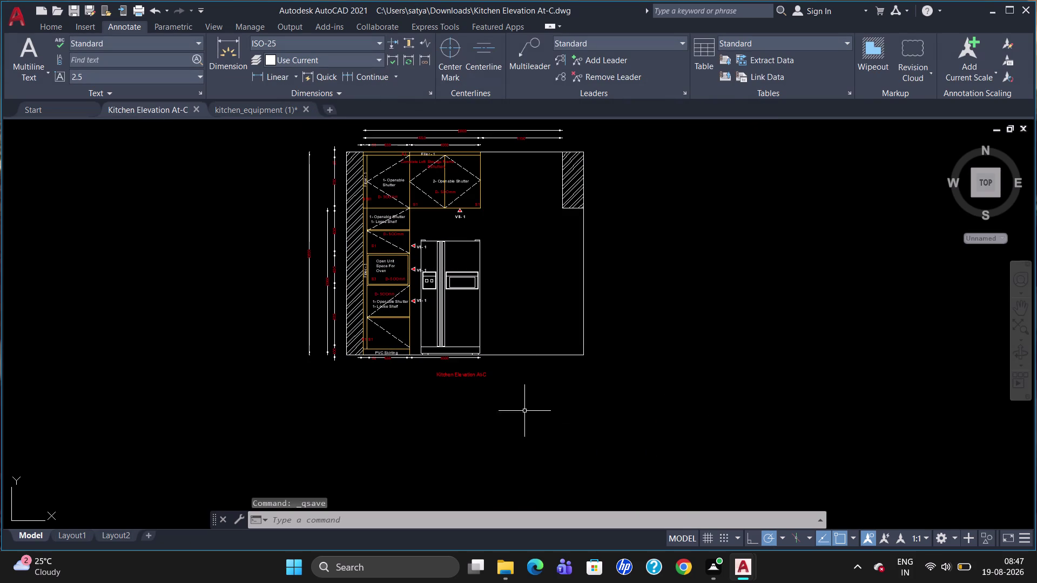
Zoom around the saved elevation and launch the Plot command with Ctrl+P.
scroll(up, 3)
scroll(down, 3)
scroll(up, 3)
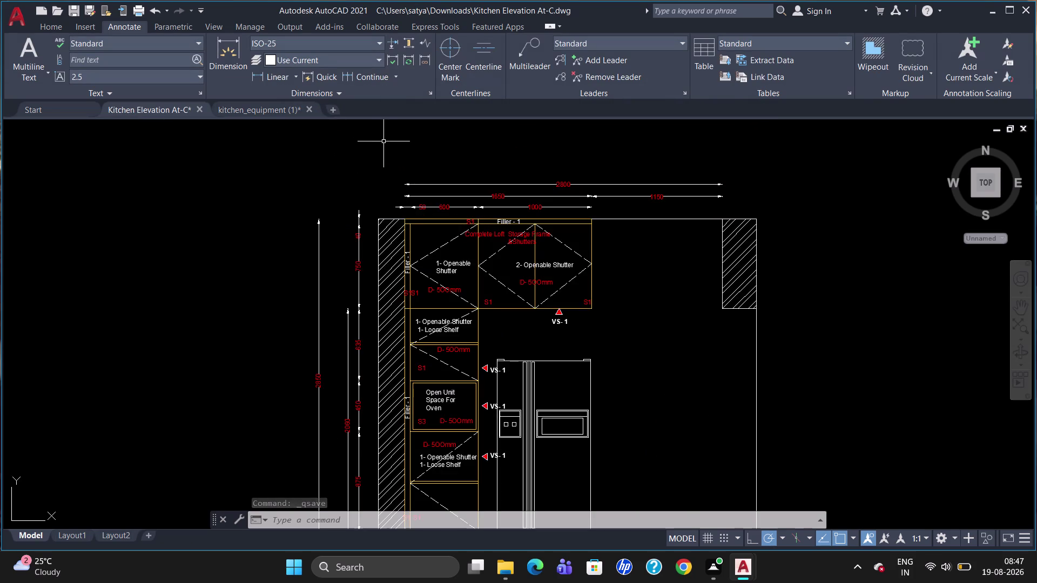
scroll(down, 3)
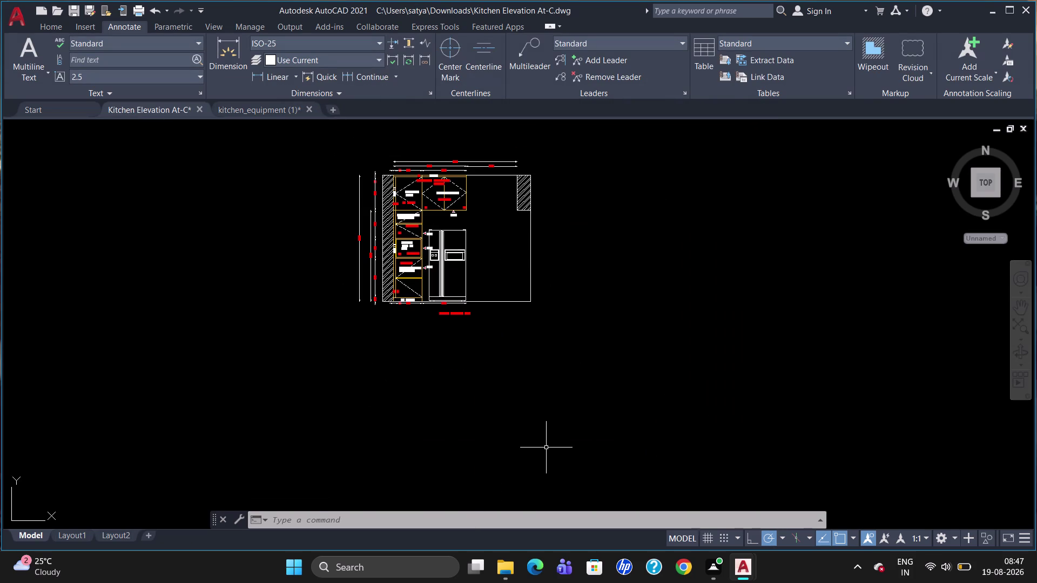
key(ctrl+p)
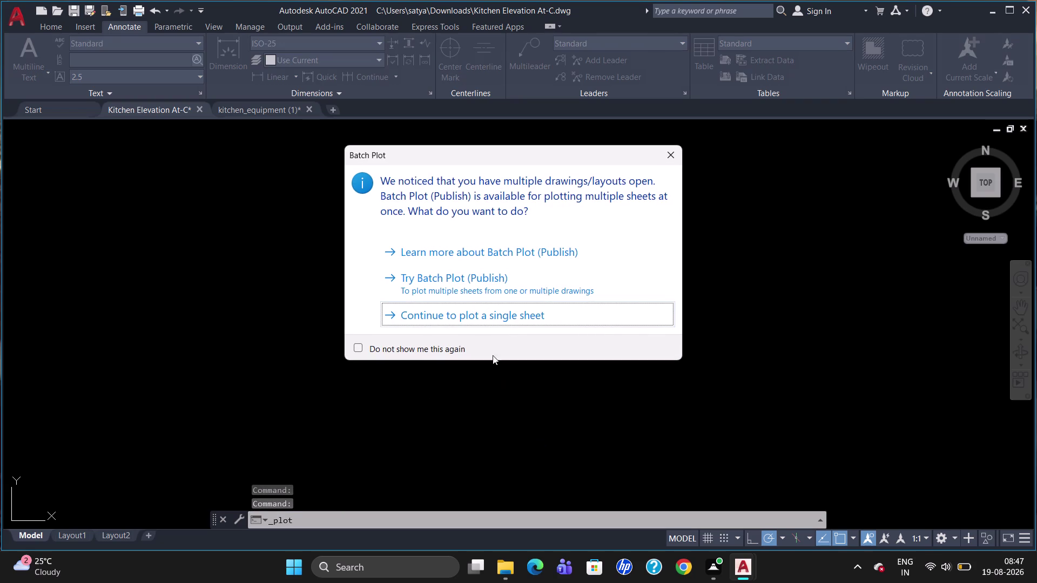
Plot a single sheet to DWG To PDF with 4800 dpi vector and raster quality.
click(475, 314)
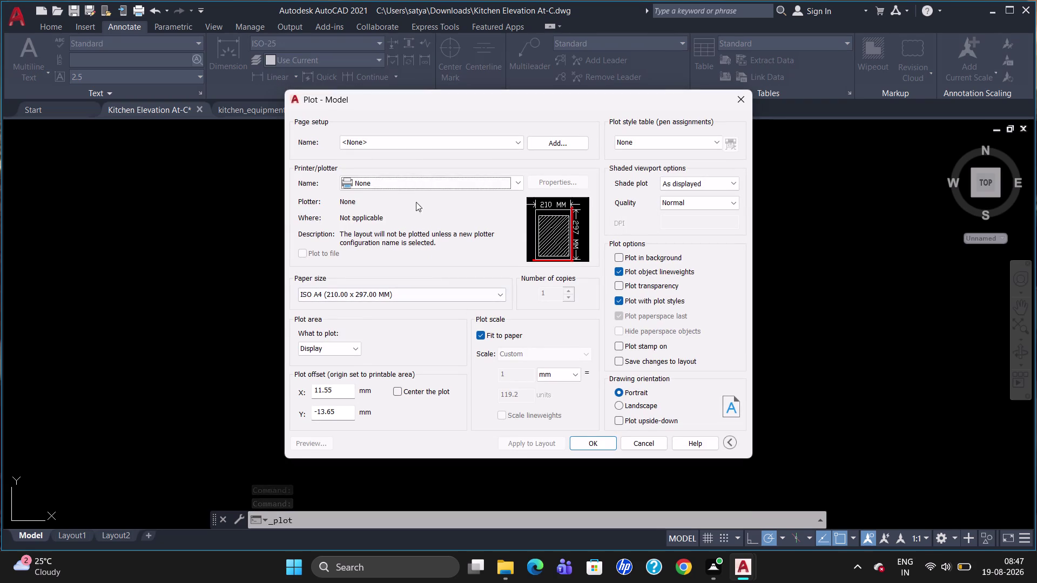
click(427, 182)
click(407, 312)
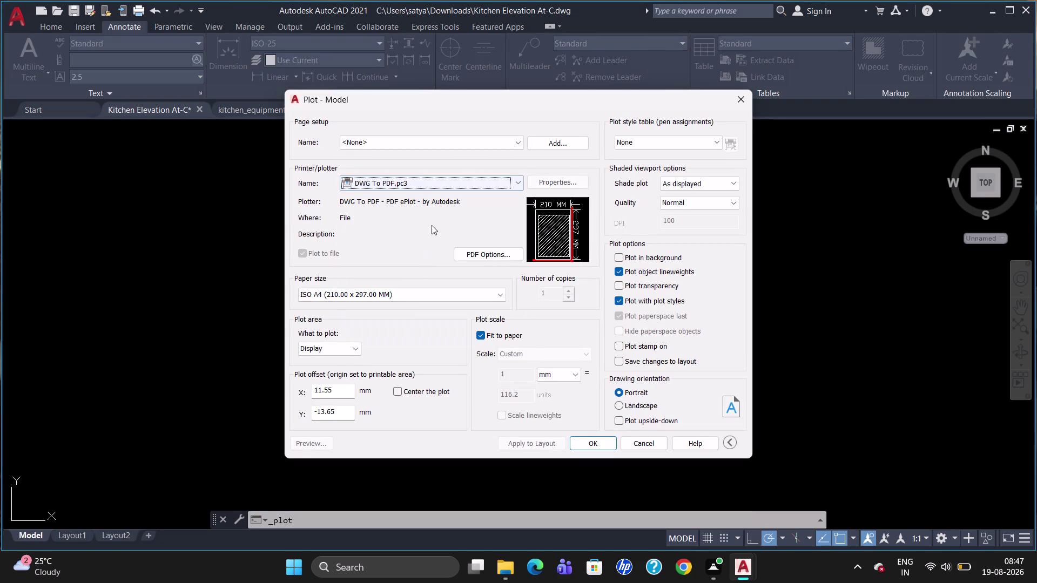
click(515, 255)
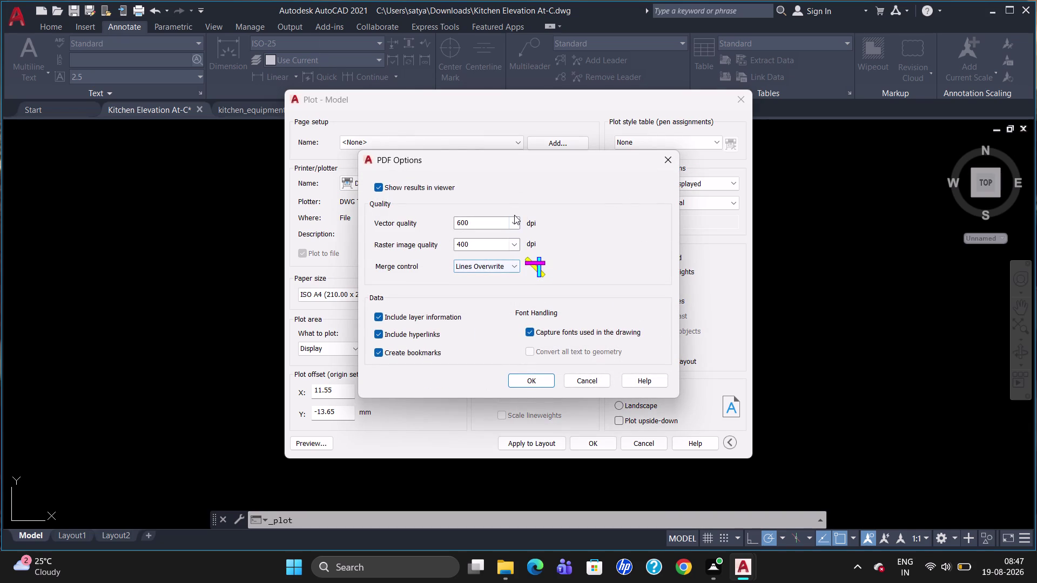
click(520, 223)
click(512, 226)
click(489, 305)
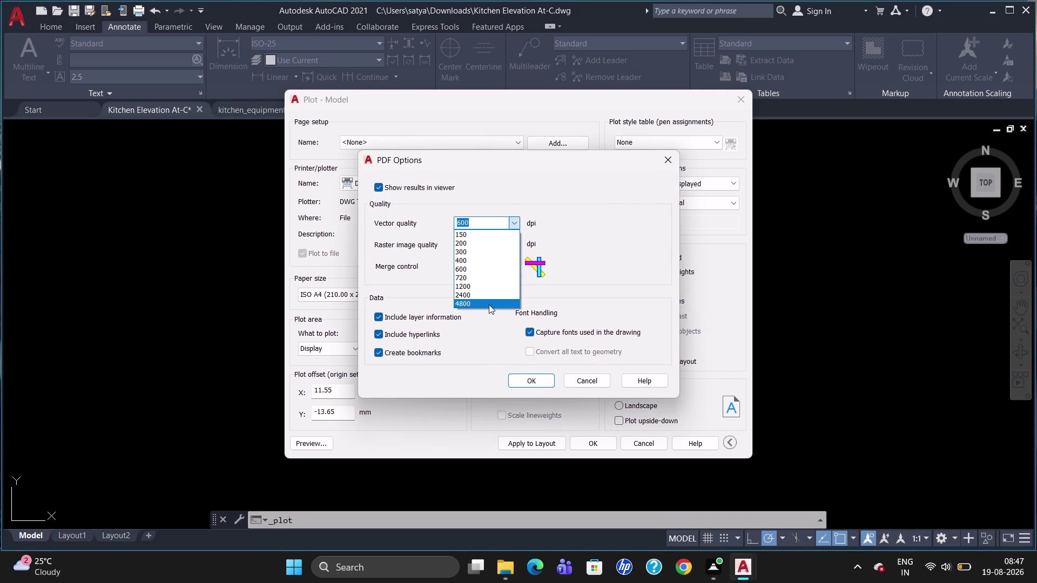
click(514, 241)
click(498, 324)
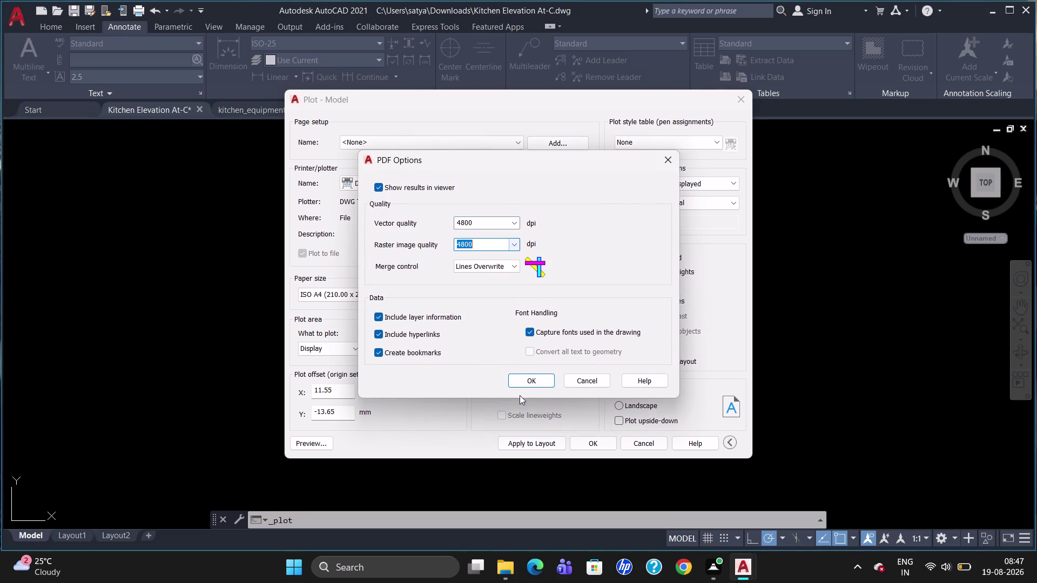
click(522, 387)
click(506, 325)
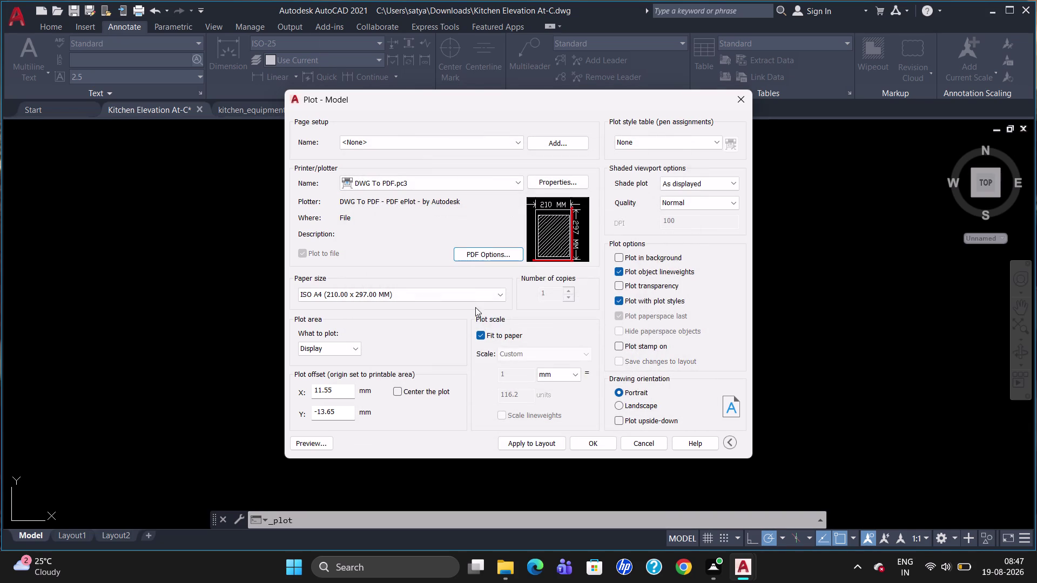
Use ISO full bleed A3 paper and centre the plot on the sheet.
click(476, 293)
scroll(up, 3)
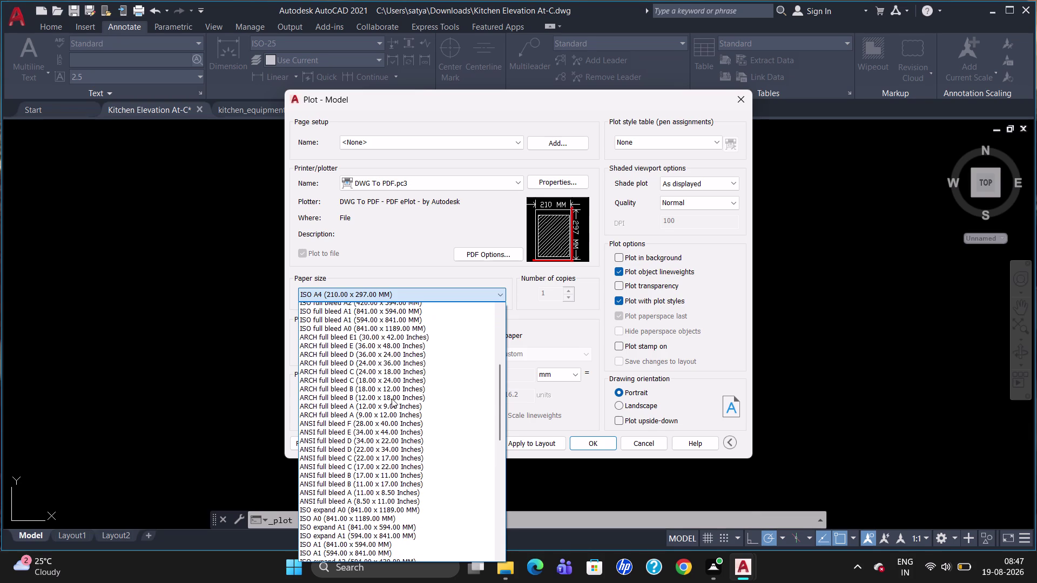
scroll(up, 3)
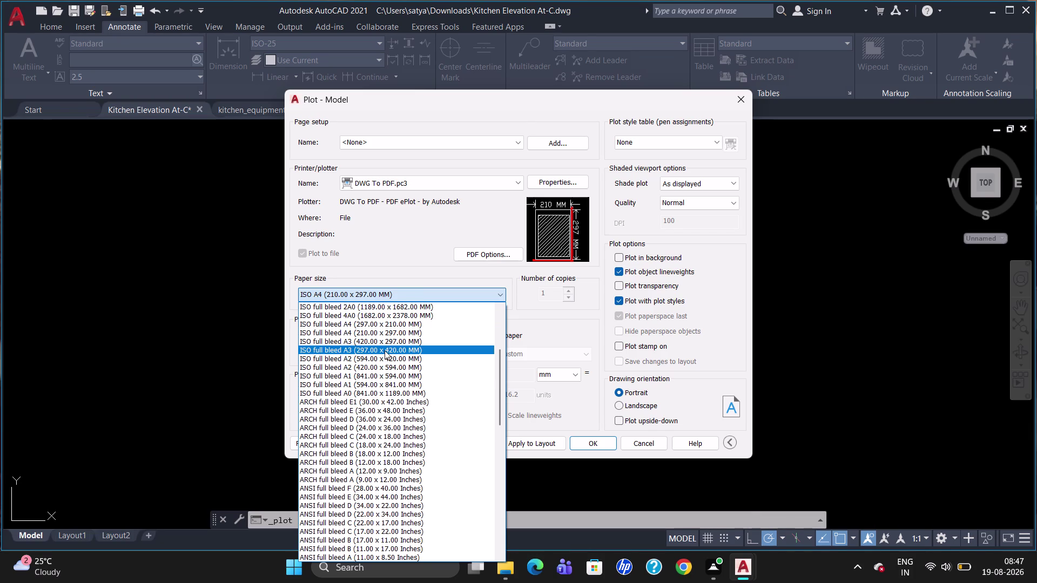
click(385, 351)
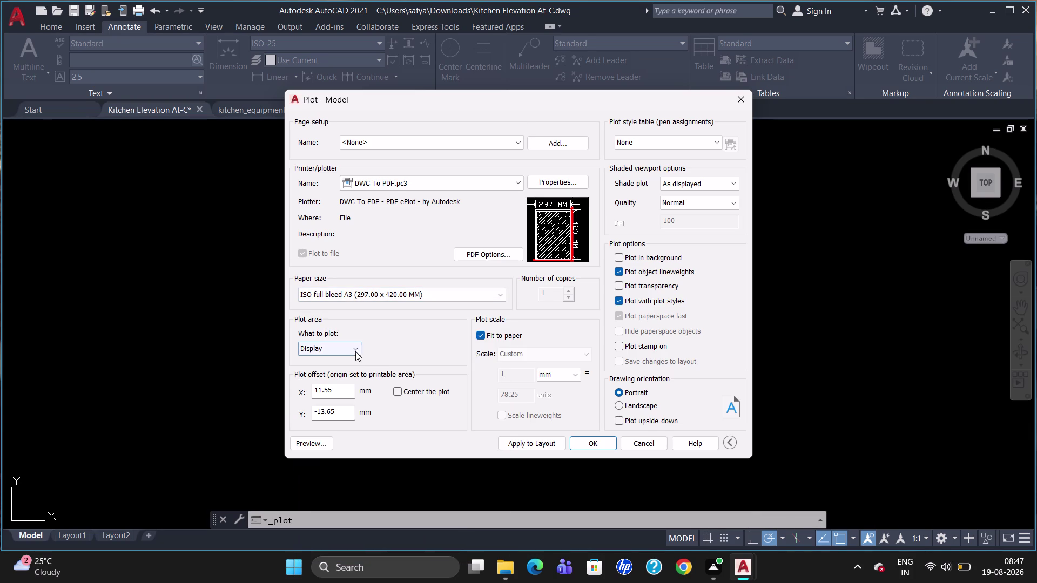
click(397, 392)
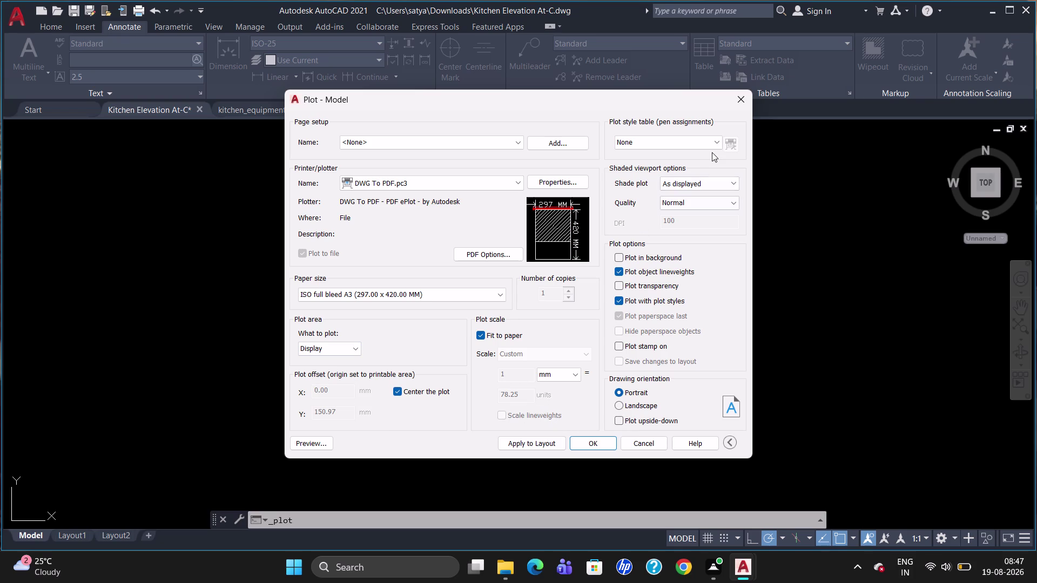
Apply the acad.ctb plot style table and Maximum shaded quality, and choose Window as the plot area.
click(716, 145)
click(701, 162)
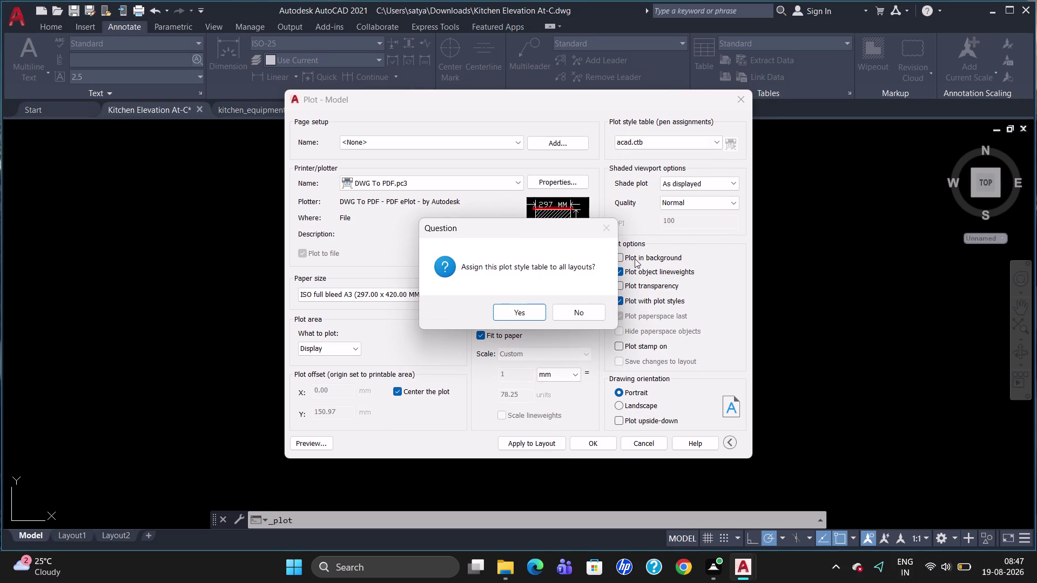
click(506, 318)
click(707, 201)
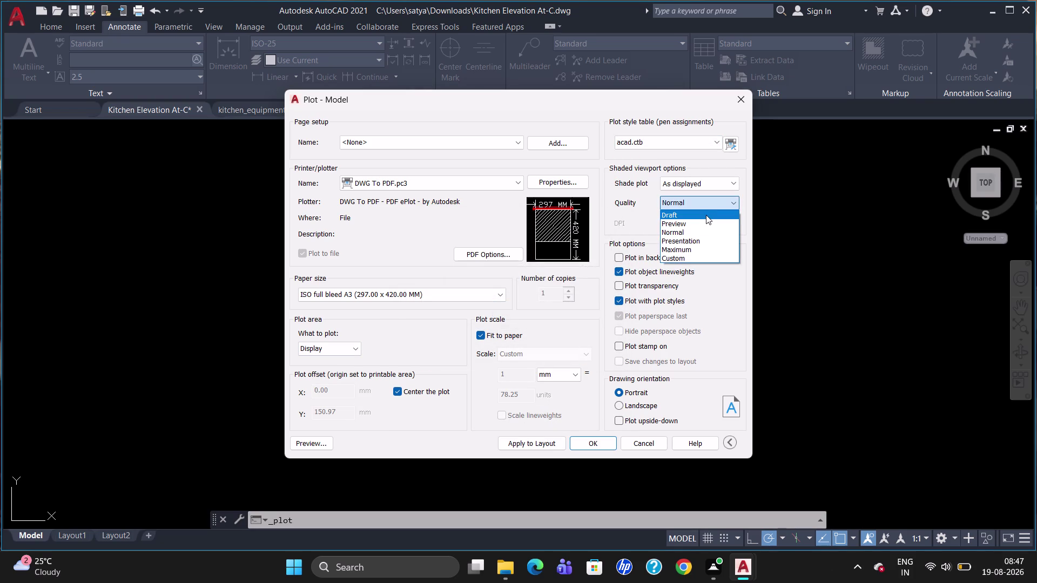
click(670, 246)
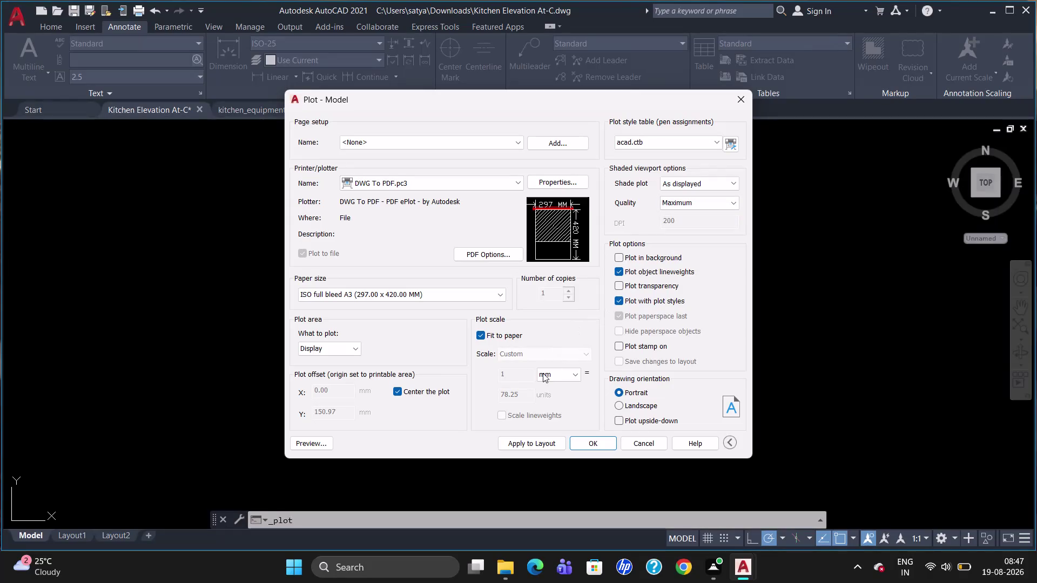
click(337, 347)
click(331, 383)
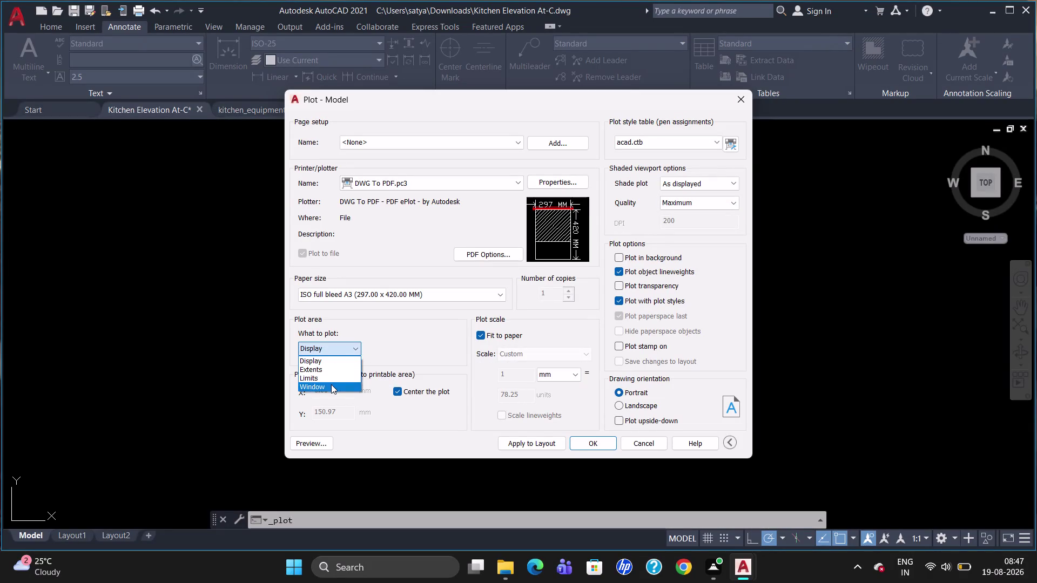
drag(324, 137, 379, 153)
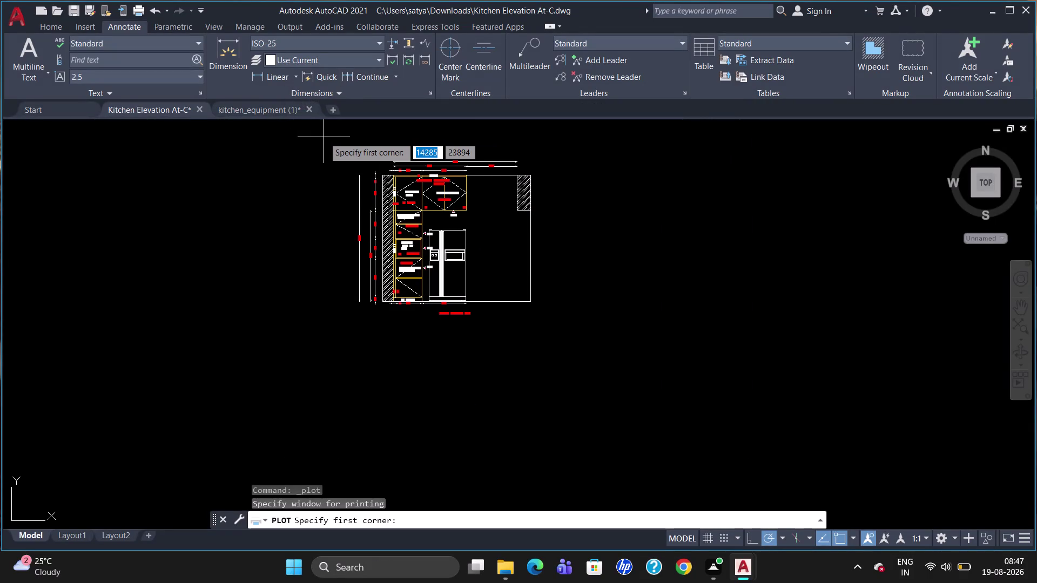
Window the whole elevation and plot it to Kitchen Elevation At-C-Model.pdf.
drag(379, 154, 639, 389)
click(639, 388)
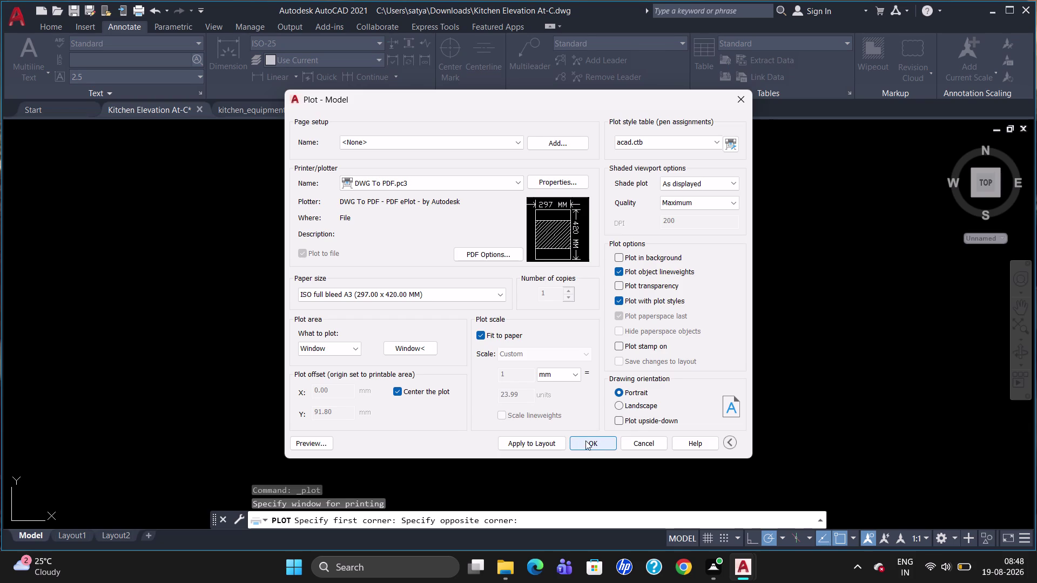
click(587, 439)
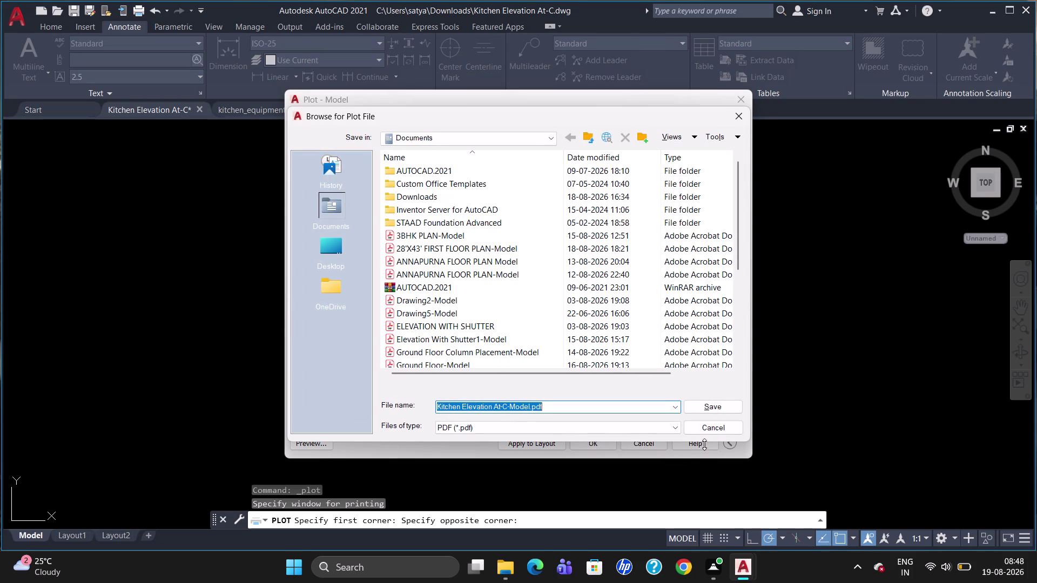
click(705, 410)
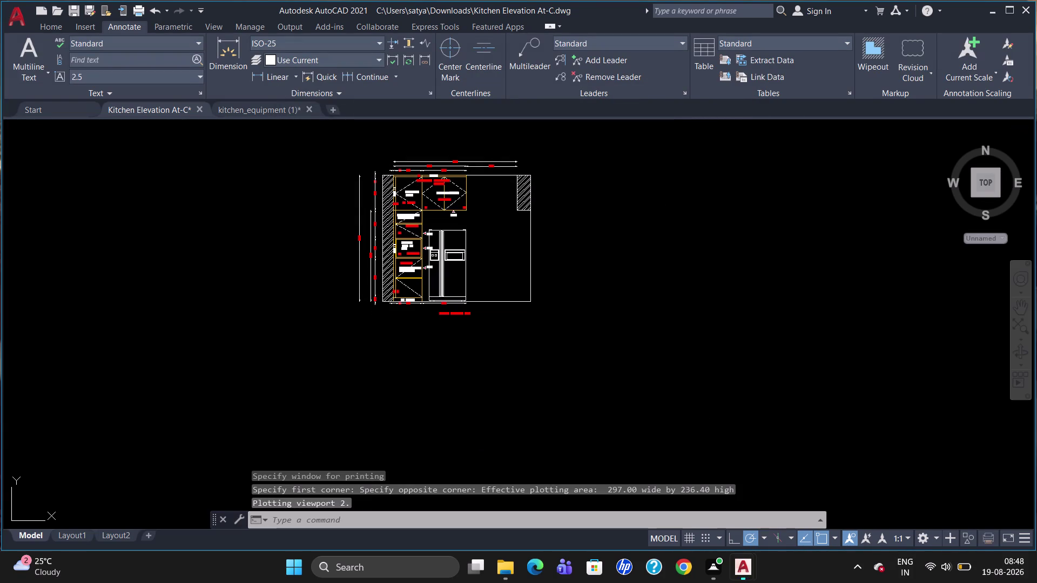
click(711, 568)
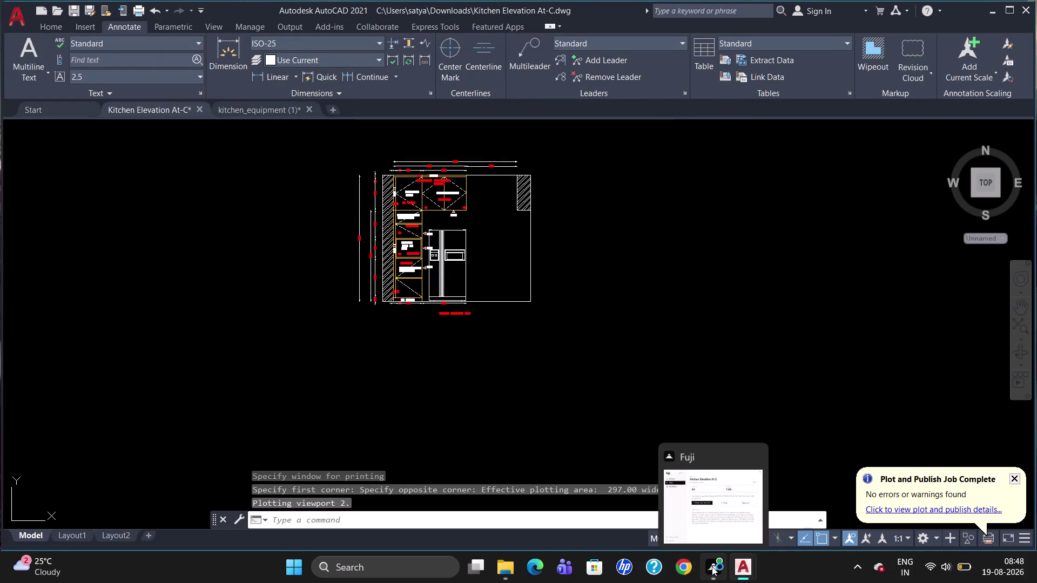